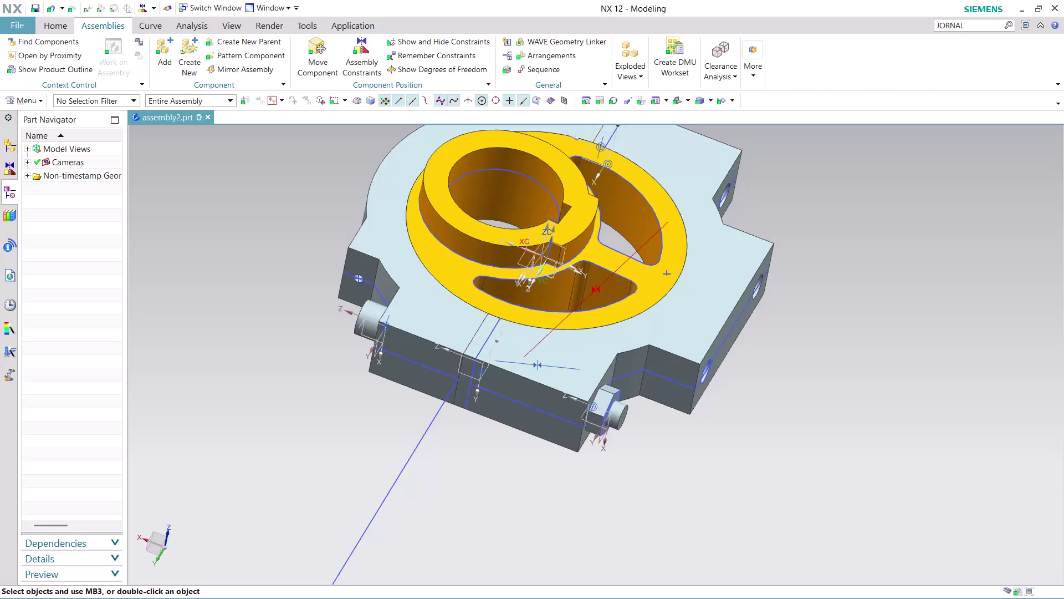
Undo to bring back the hex nut, then begin adding a new component to the assembly.
key(ctrl+z)
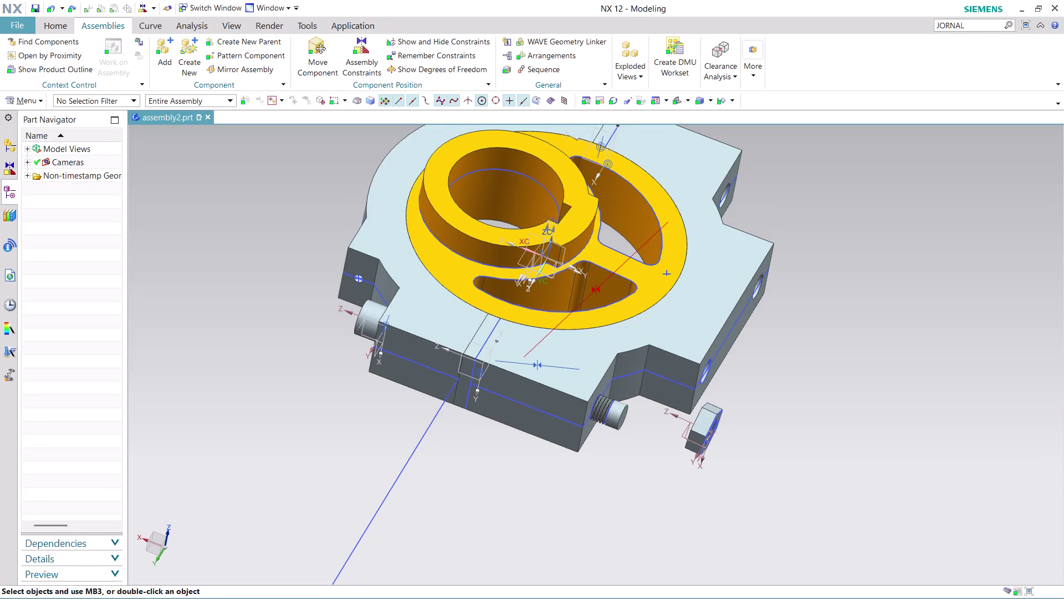
click(171, 56)
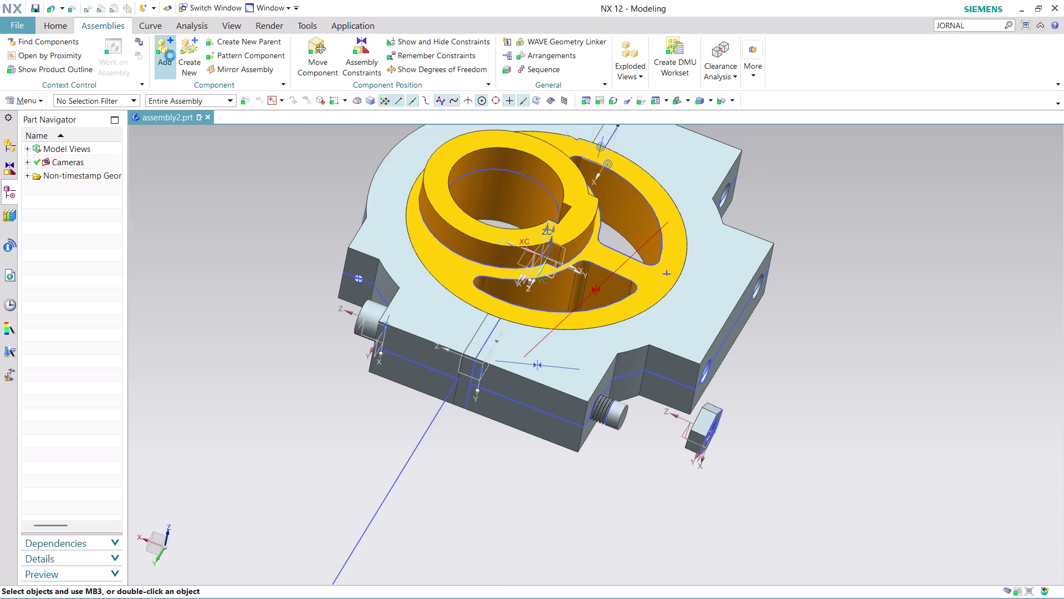
click(291, 82)
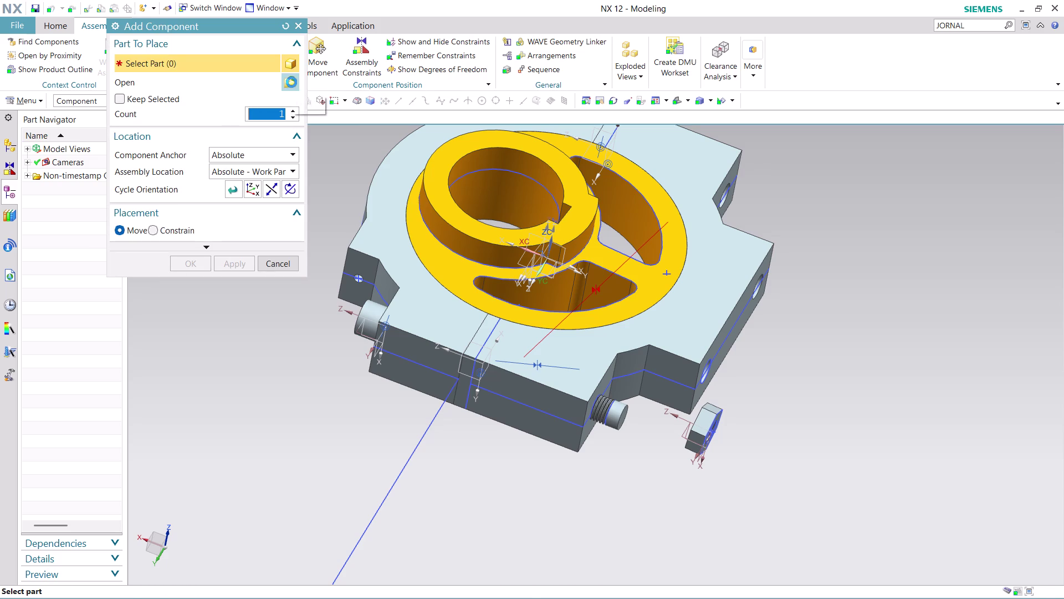
Load the nut part file with its location set to Absolute - Displayed Part.
scroll(down, 3)
scroll(down, 3)
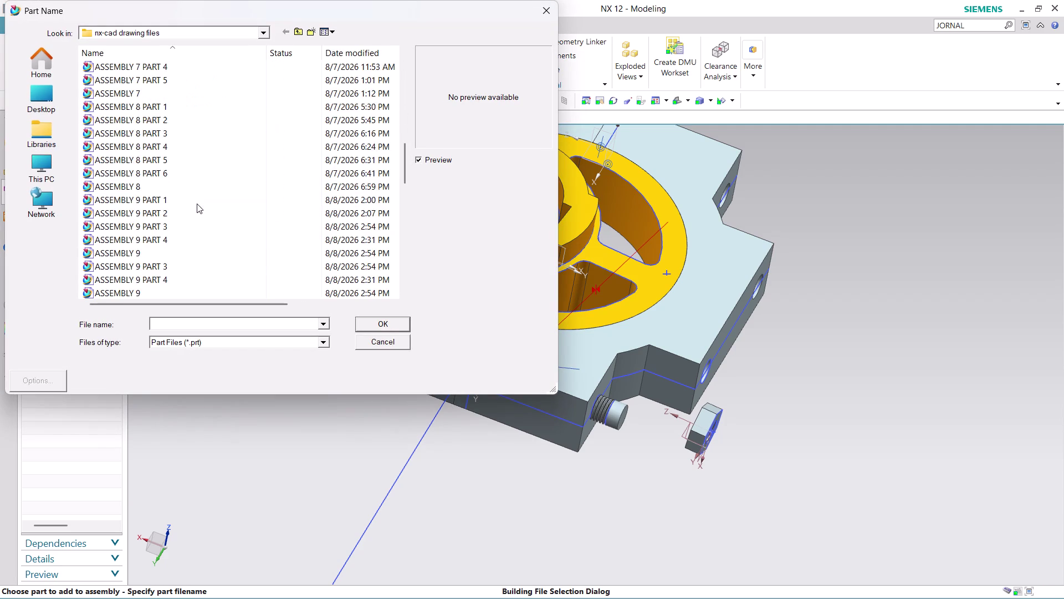
scroll(down, 3)
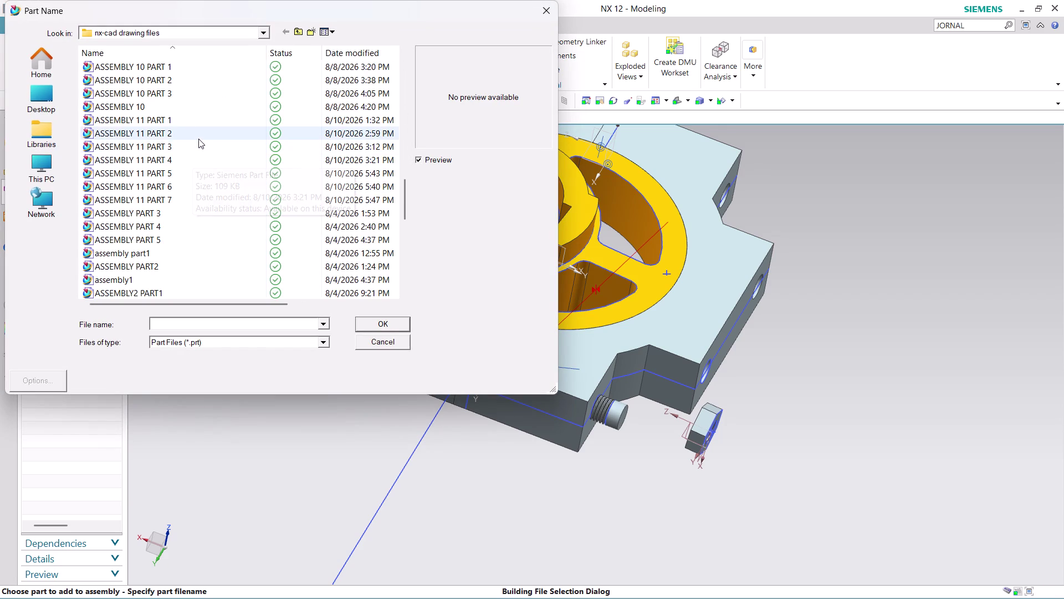
click(198, 147)
click(383, 327)
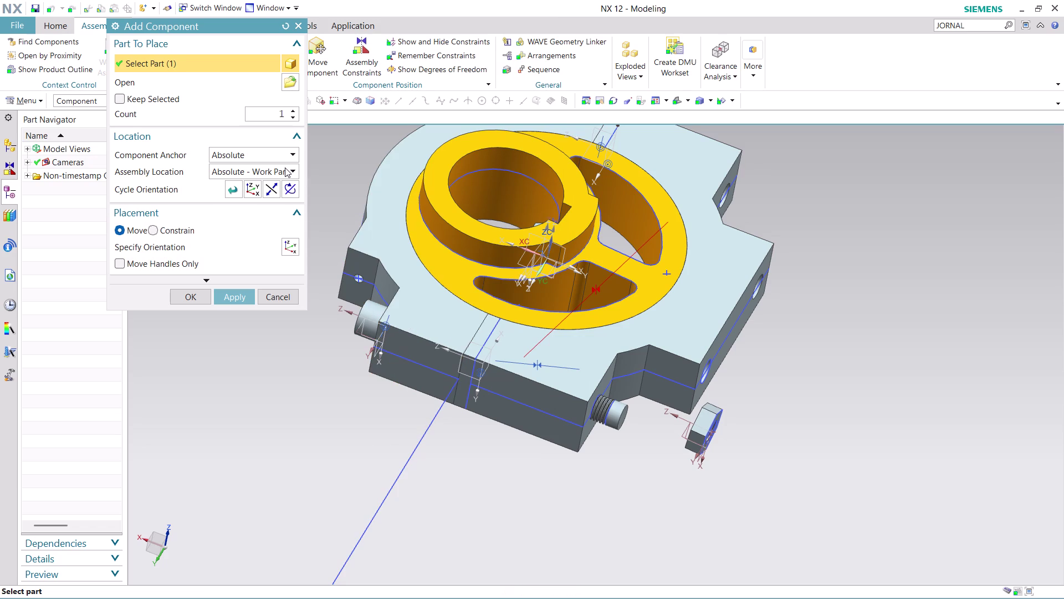
click(284, 168)
click(276, 209)
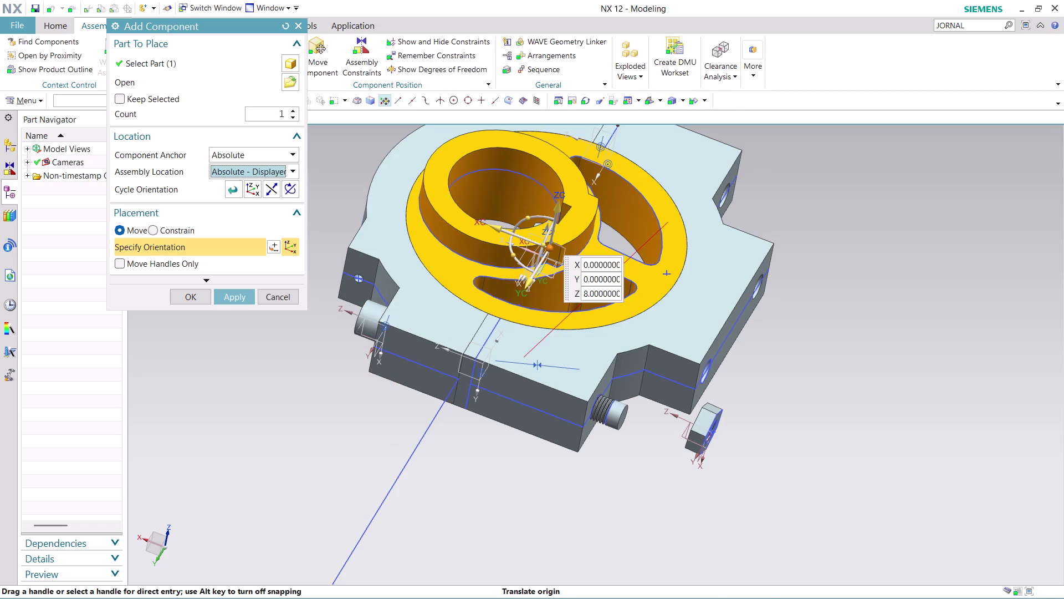
Drag the new nut up to Z 63, rotate it 35 degrees, and move it toward the front stud.
drag(556, 213, 589, 148)
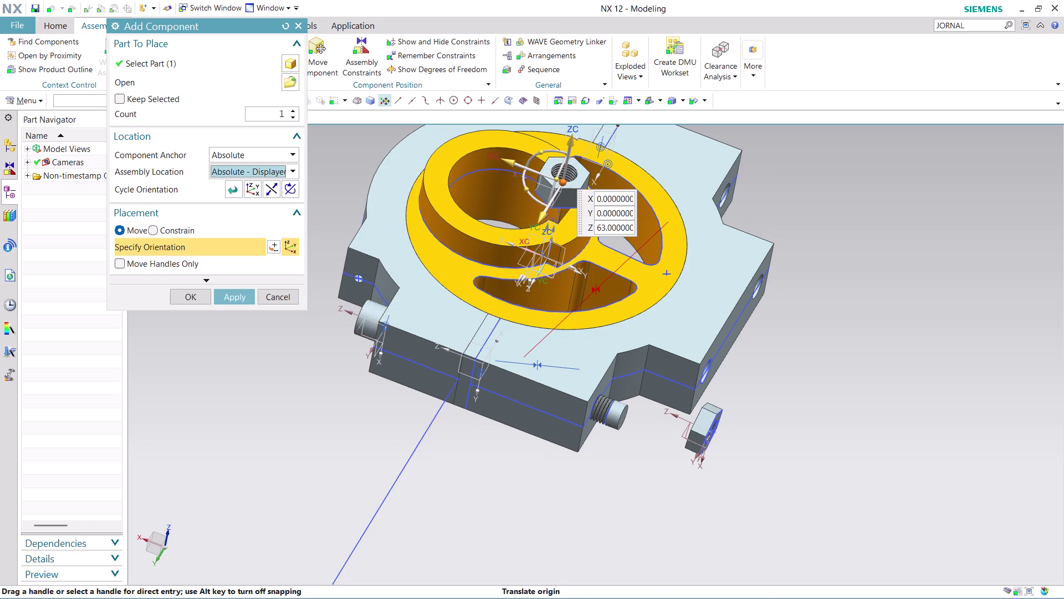
drag(502, 160, 766, 388)
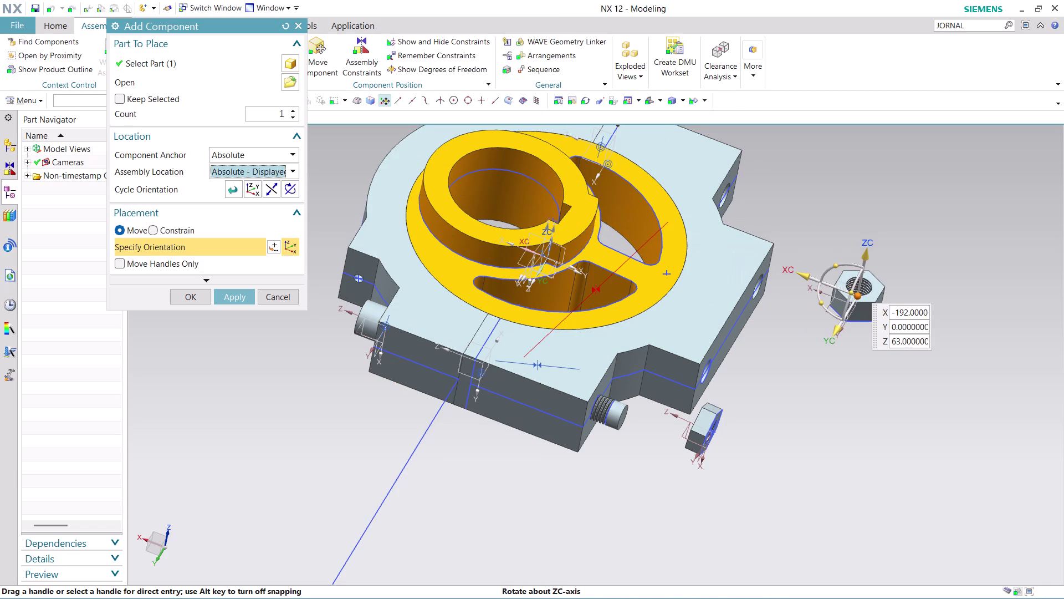
drag(833, 264, 792, 279)
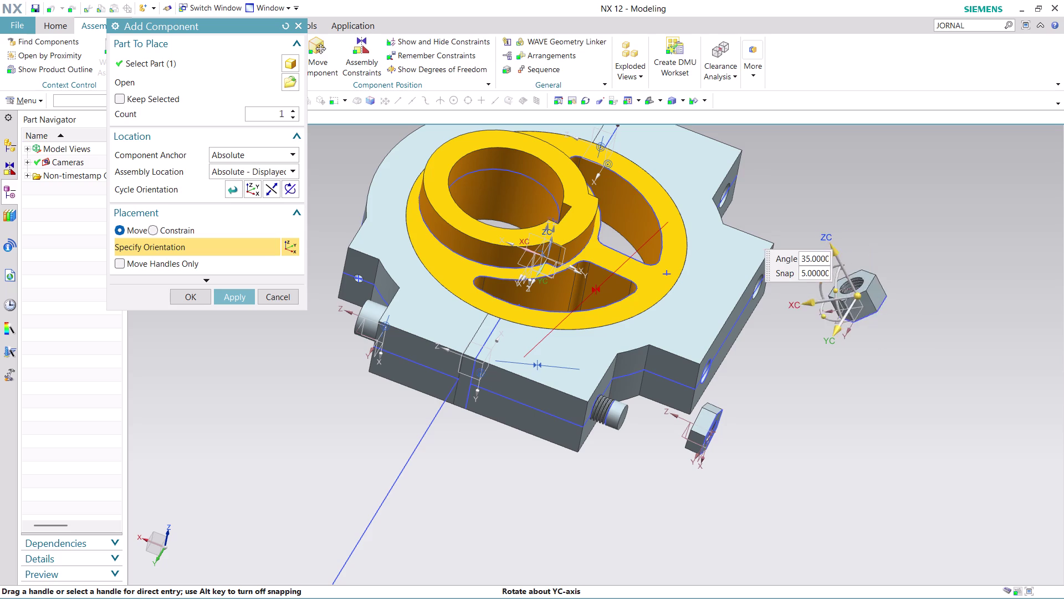
drag(793, 279, 773, 354)
drag(832, 330, 782, 387)
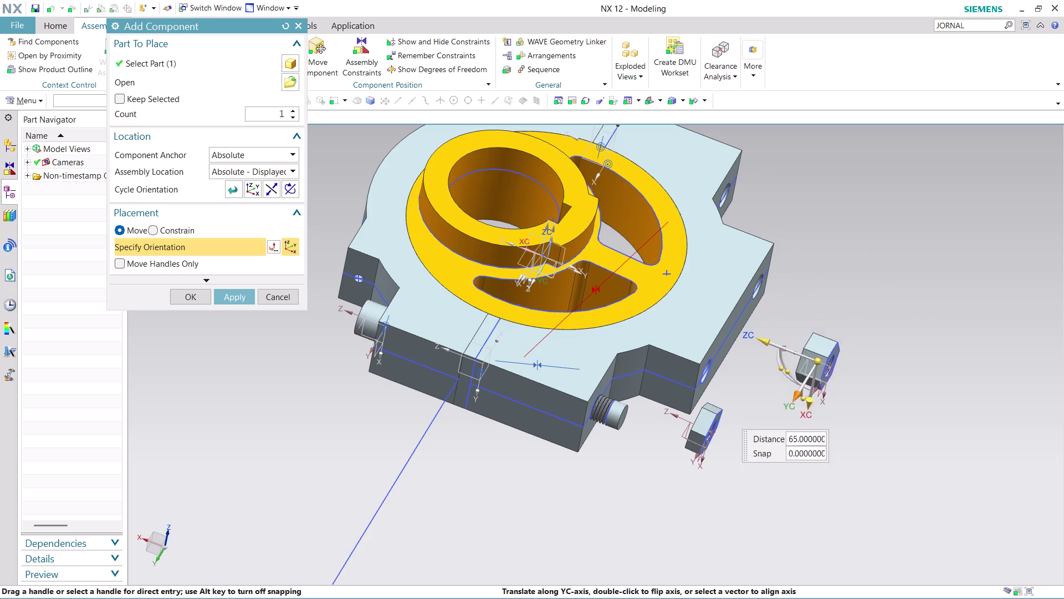
drag(782, 387, 716, 500)
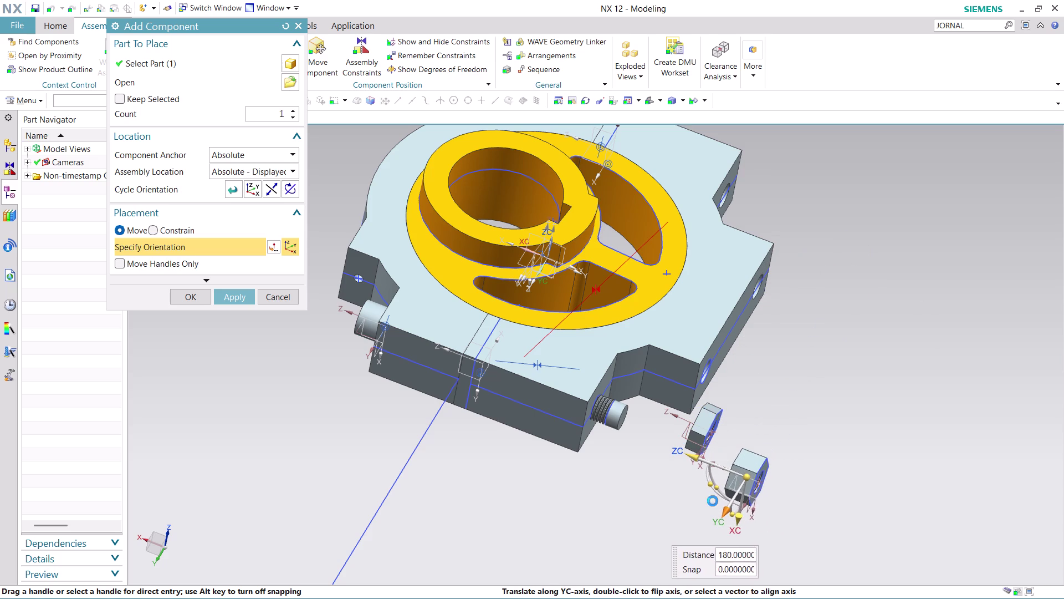
drag(716, 500, 715, 500)
drag(690, 454, 591, 403)
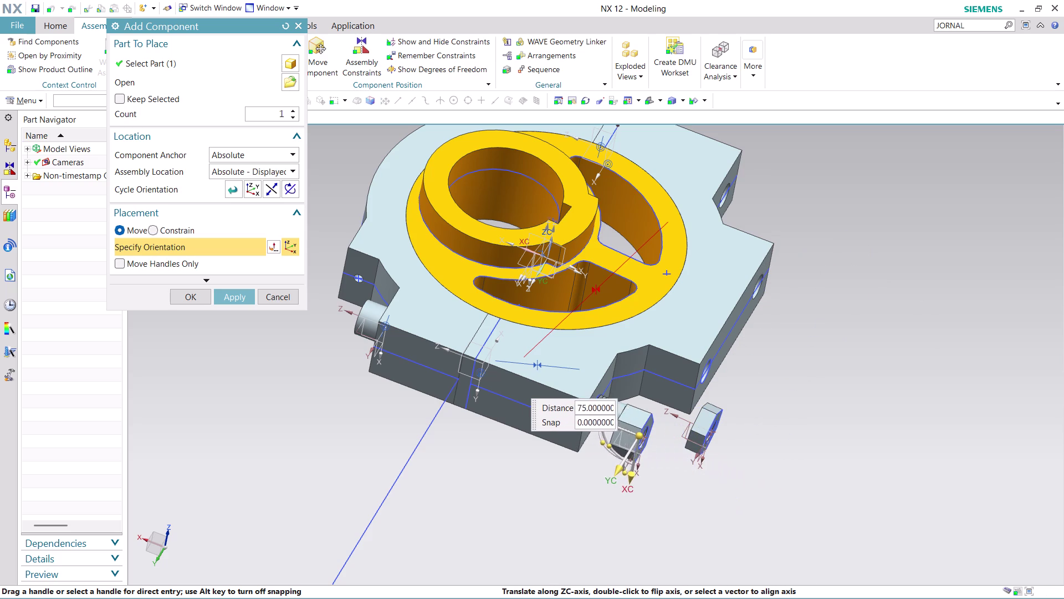
drag(591, 403, 548, 403)
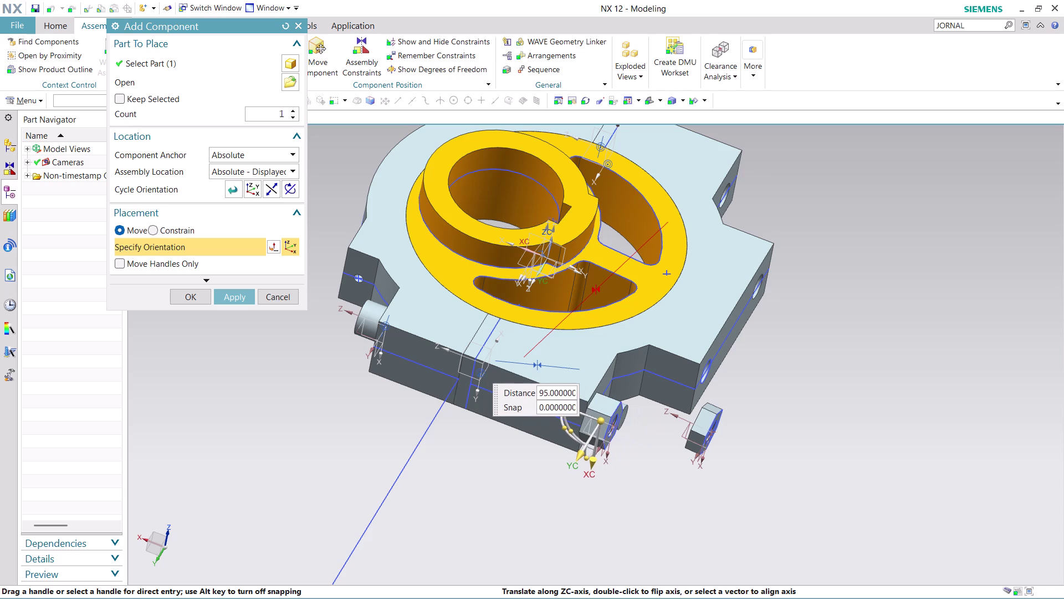
drag(547, 403, 571, 428)
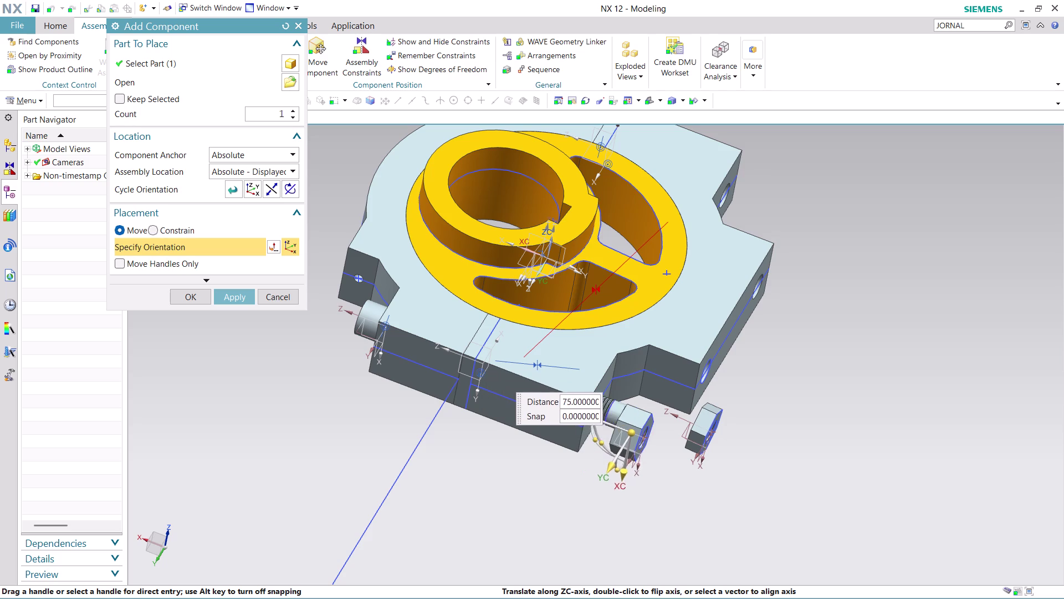
drag(571, 428, 579, 438)
Fine-tune the nut's position at the stud's height and accept its placement.
middle_drag(756, 502, 784, 492)
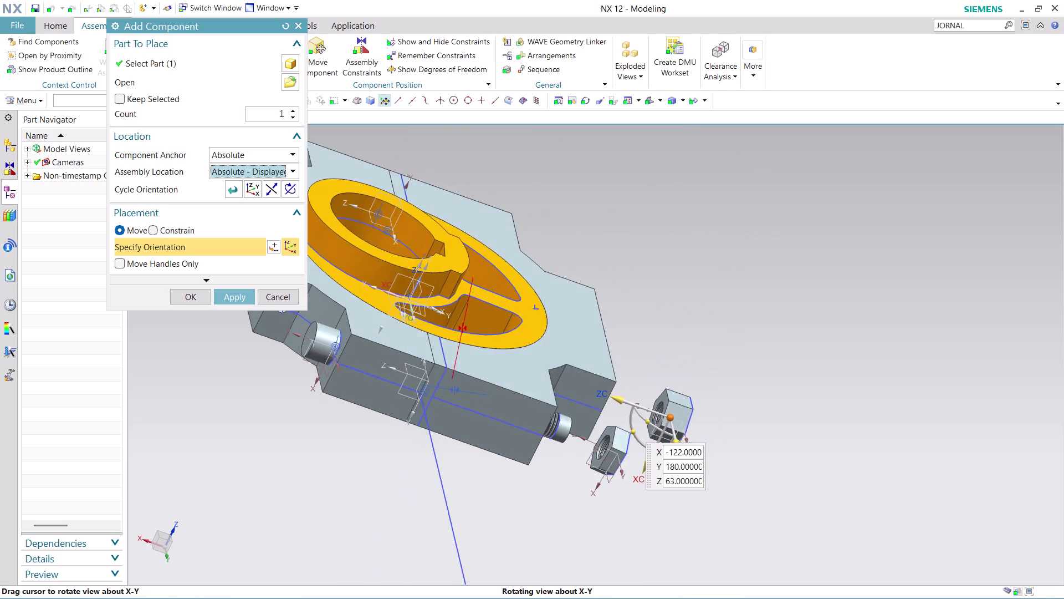
middle_drag(784, 491, 778, 503)
scroll(up, 3)
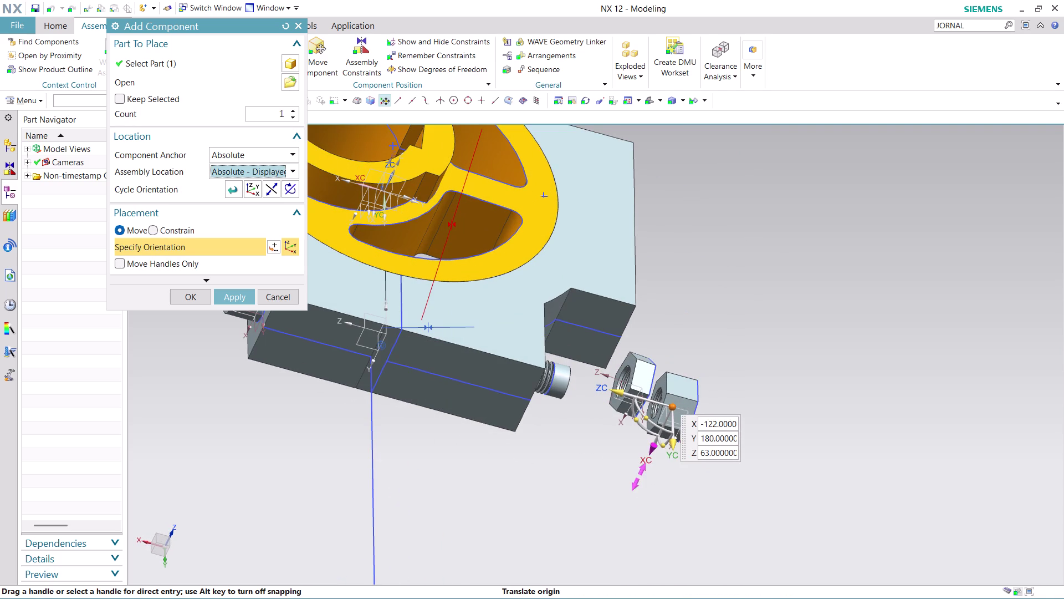
drag(647, 452, 635, 496)
drag(655, 489, 640, 427)
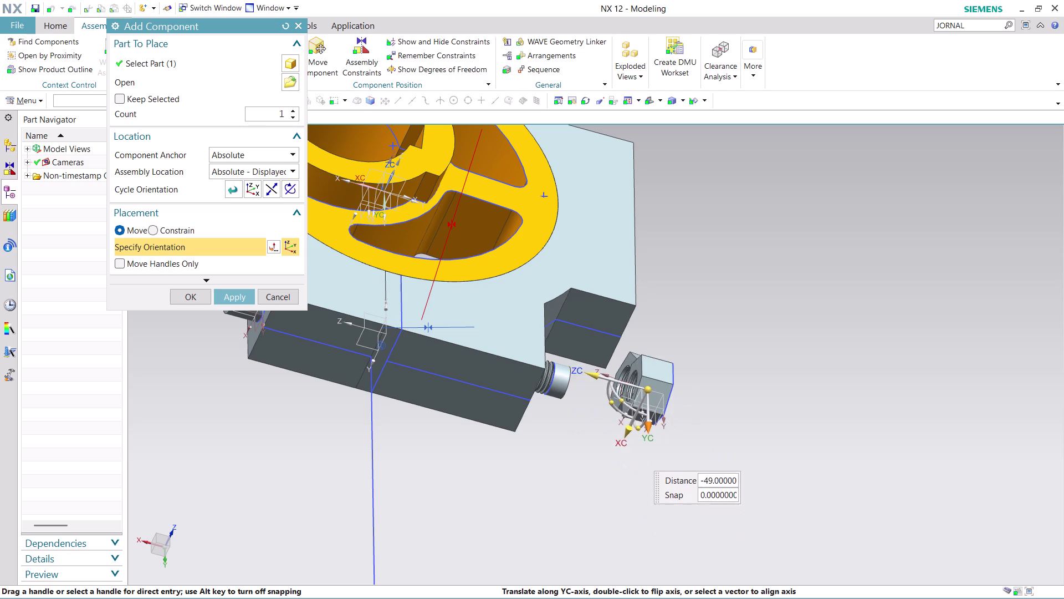
drag(640, 426, 634, 408)
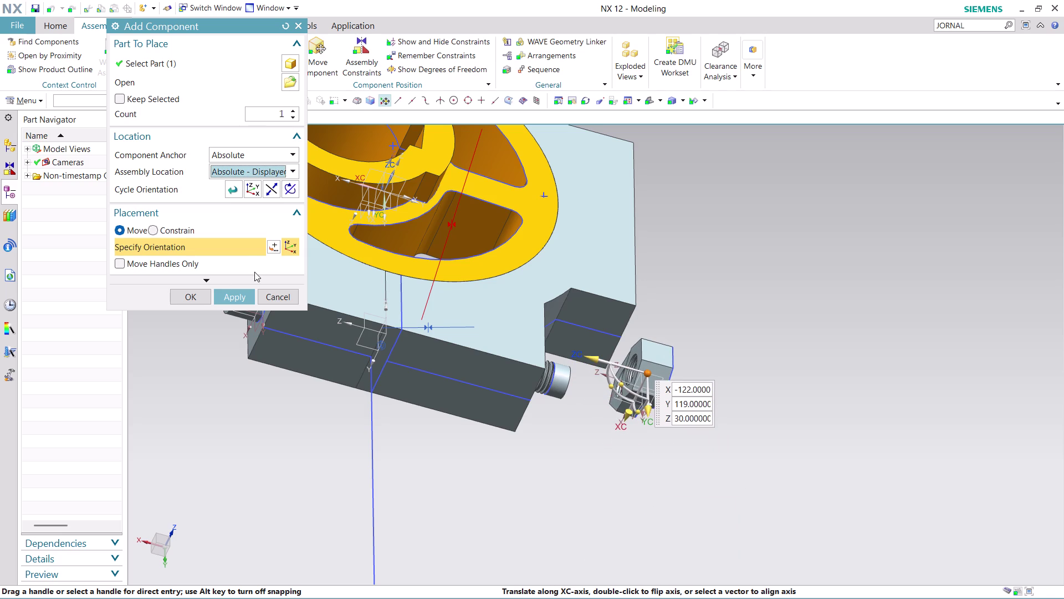
click(178, 296)
scroll(up, 3)
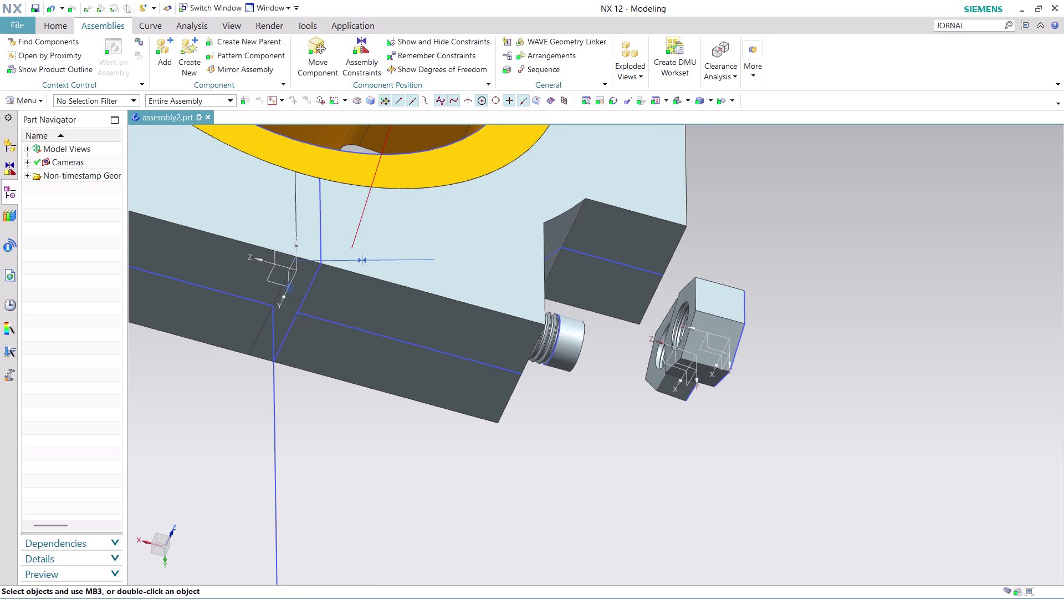
middle_drag(582, 401, 566, 385)
scroll(up, 3)
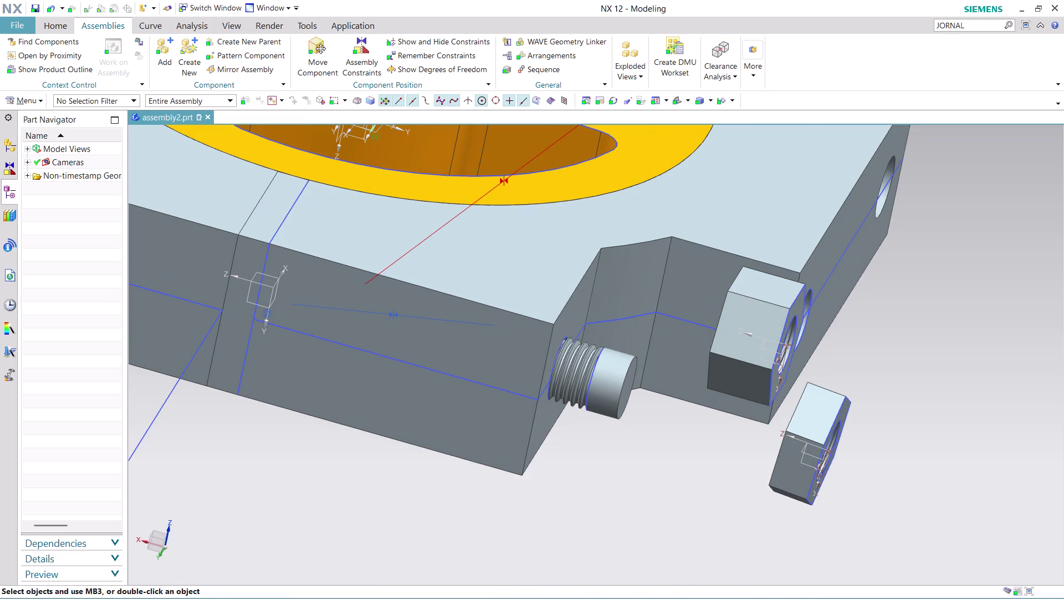
scroll(up, 3)
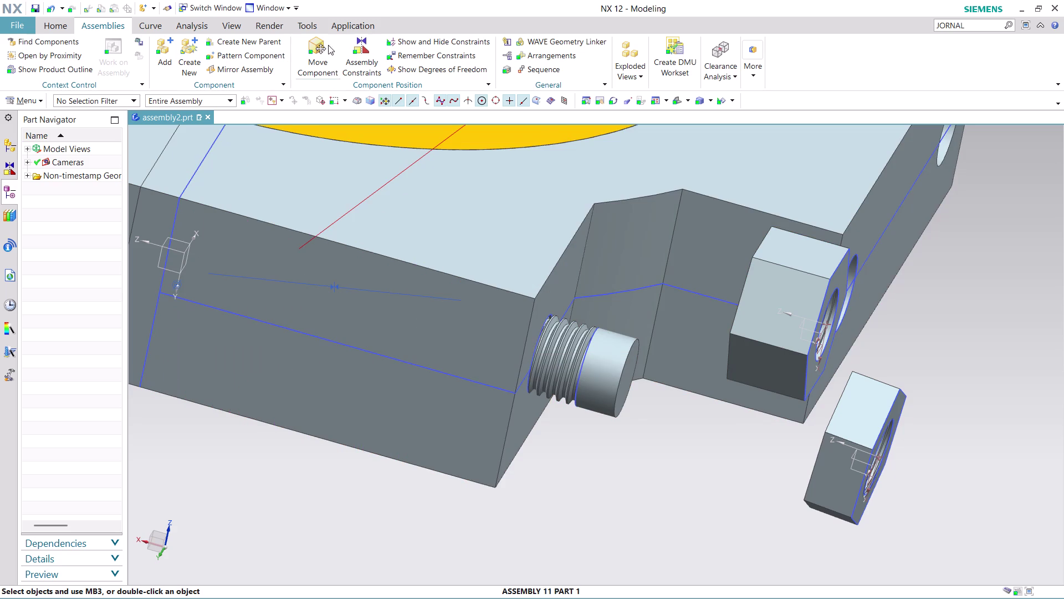
click(358, 58)
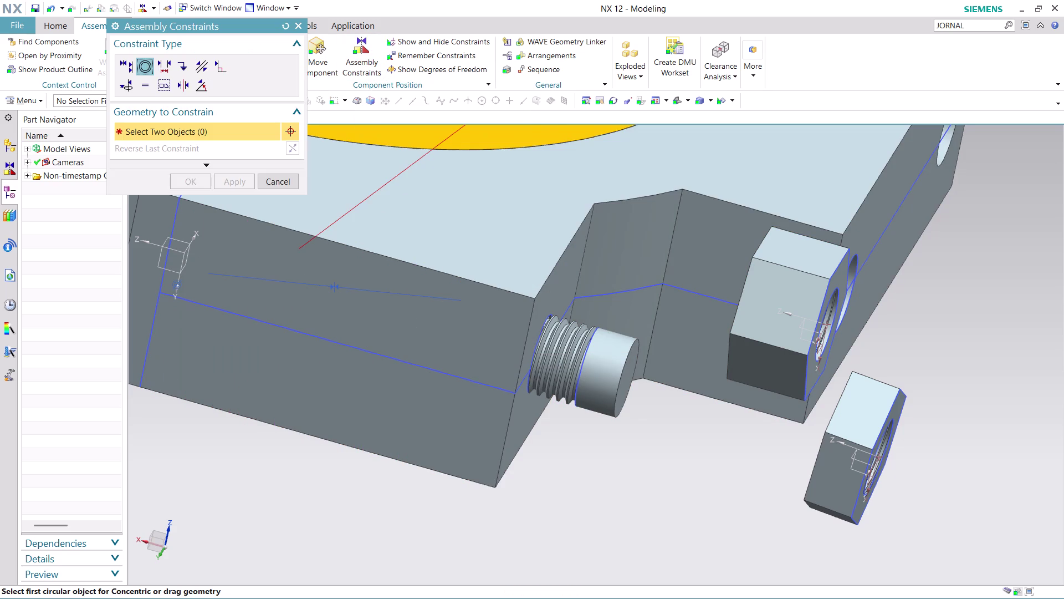
Pick the stud's circular edge and the nut's hole edge for a concentric fit, then cancel.
click(543, 338)
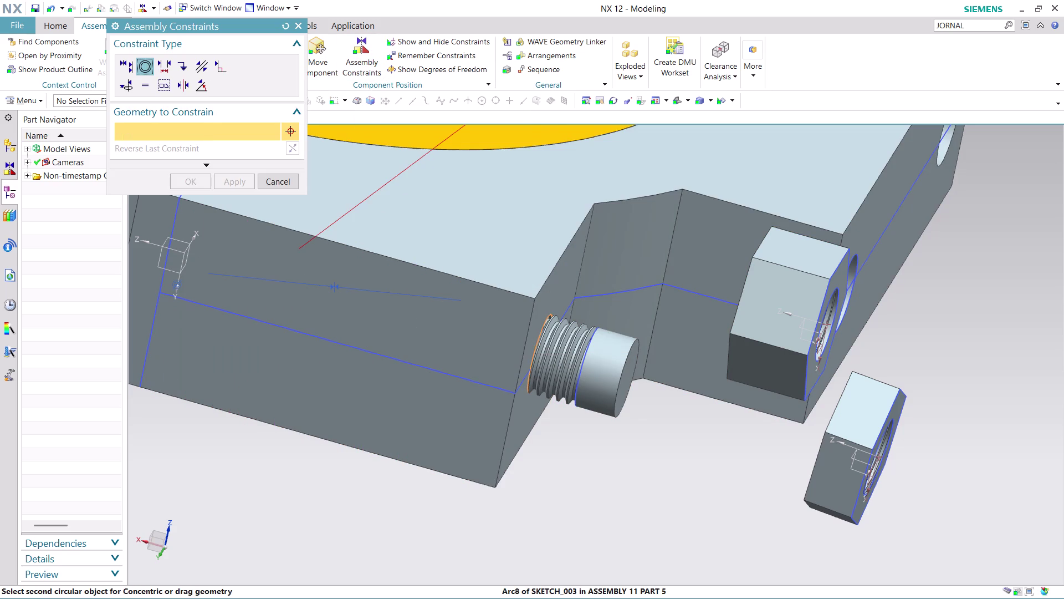
middle_drag(680, 412, 702, 422)
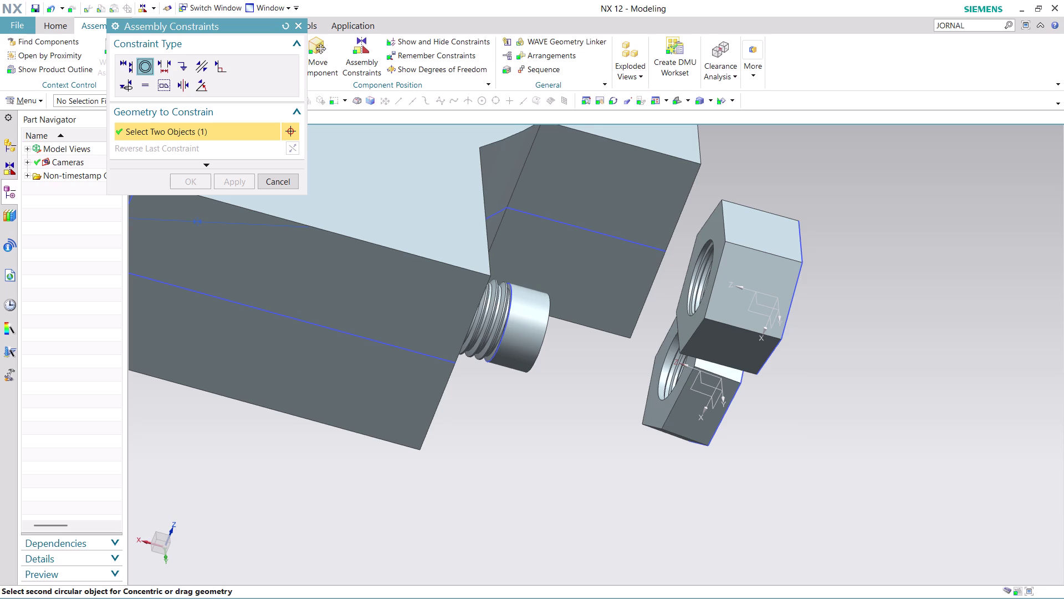
click(708, 241)
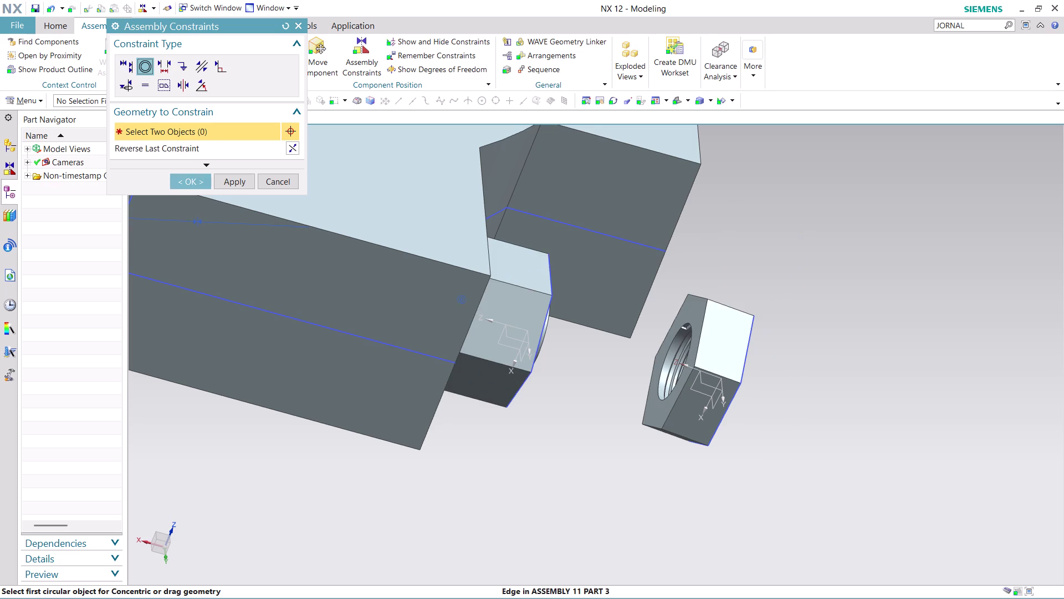
middle_drag(630, 379, 603, 360)
scroll(up, 3)
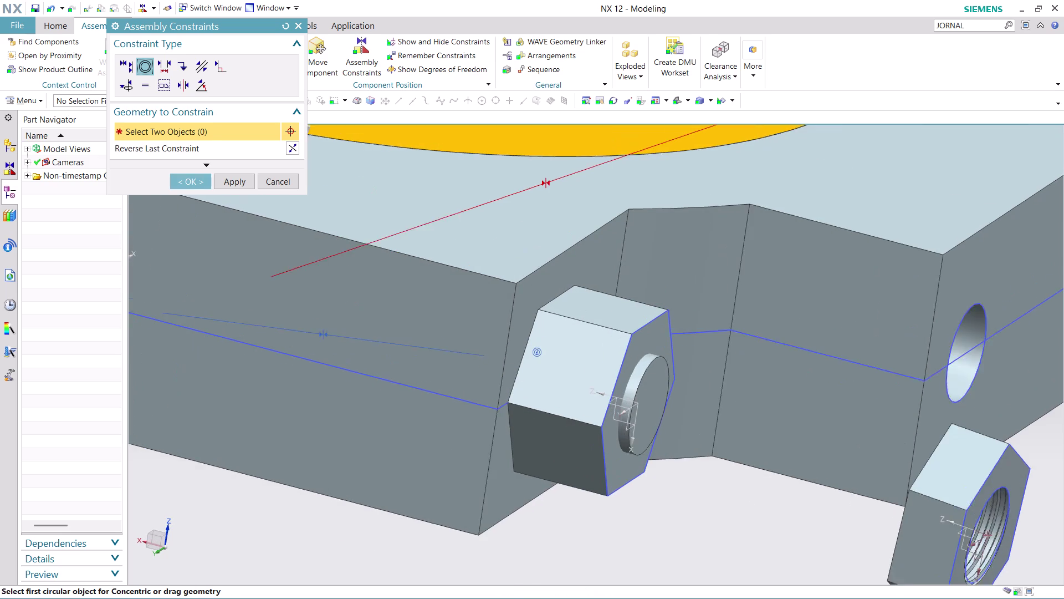
scroll(up, 3)
scroll(down, 3)
middle_drag(635, 466, 644, 468)
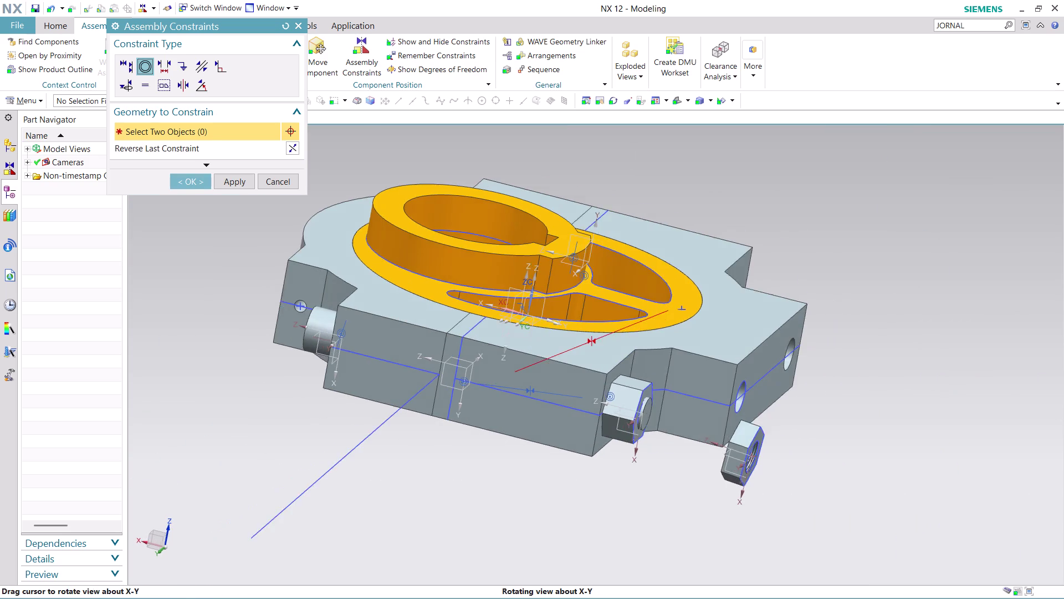
middle_drag(643, 468, 660, 476)
scroll(up, 3)
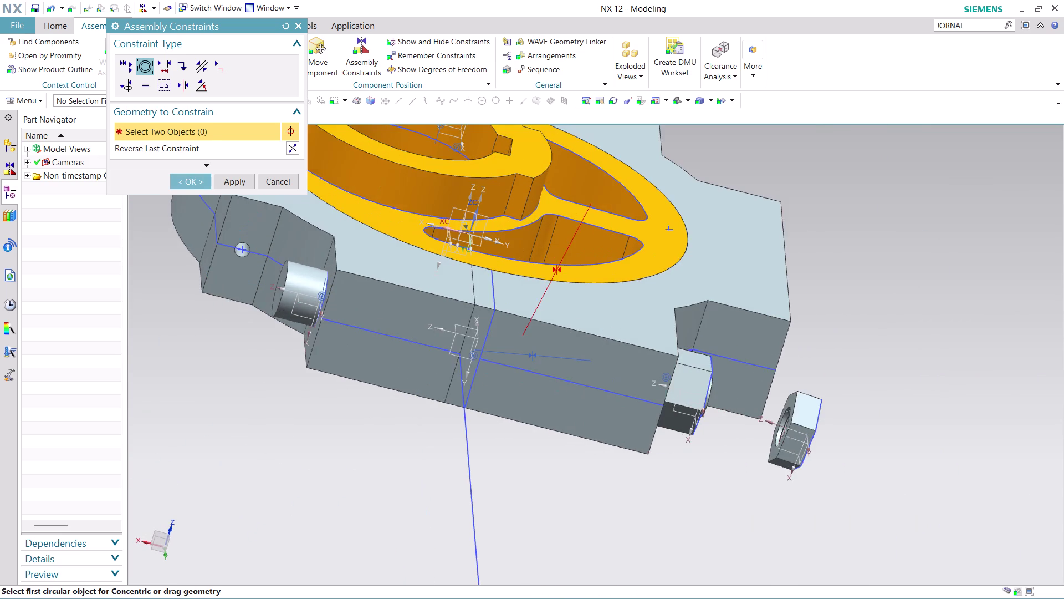
scroll(up, 3)
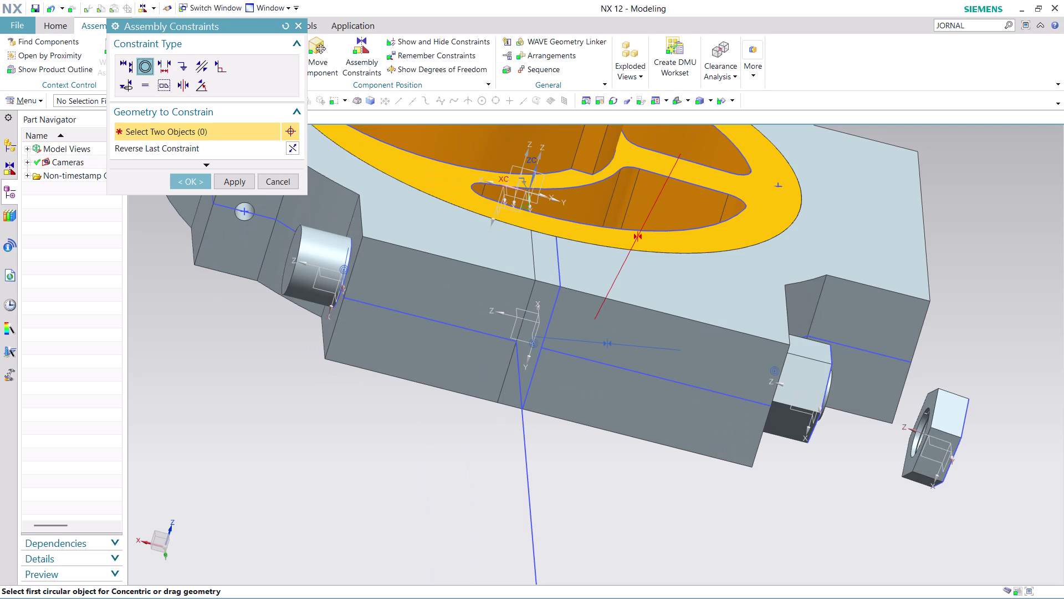
click(188, 182)
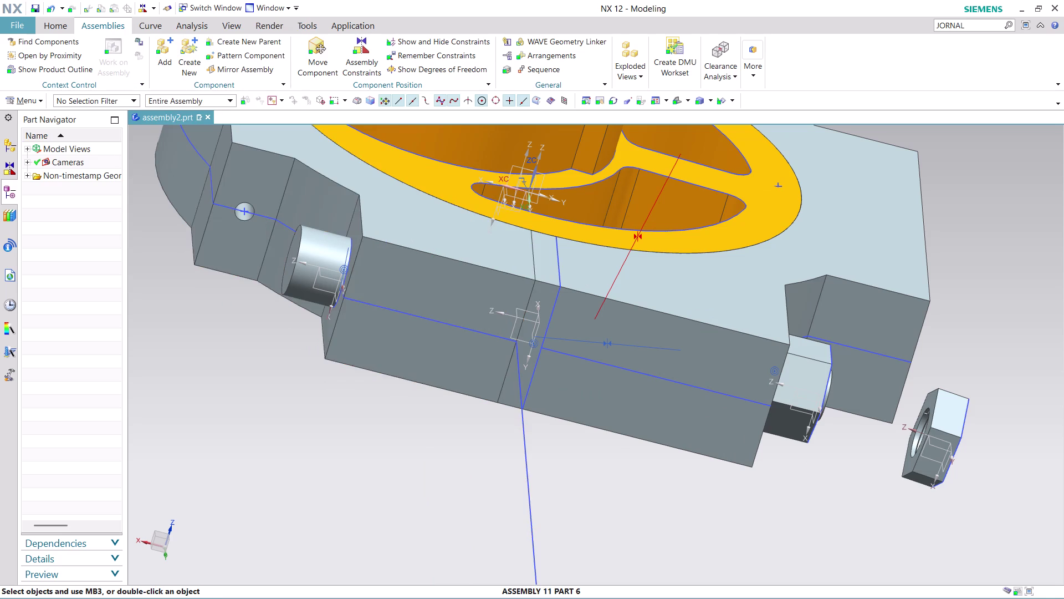
scroll(down, 3)
scroll(up, 3)
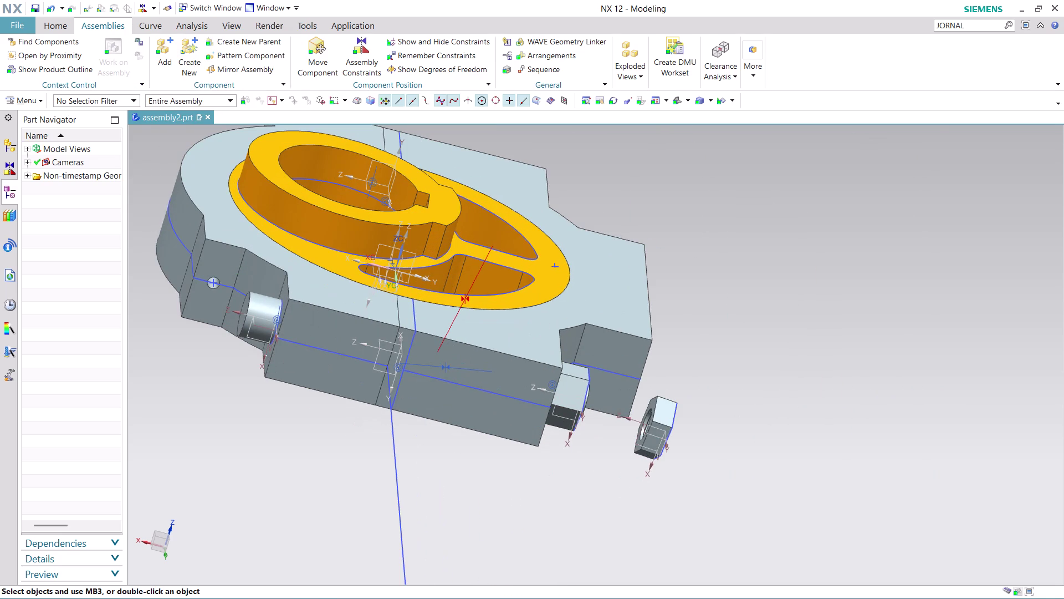
scroll(up, 3)
middle_drag(275, 408, 293, 420)
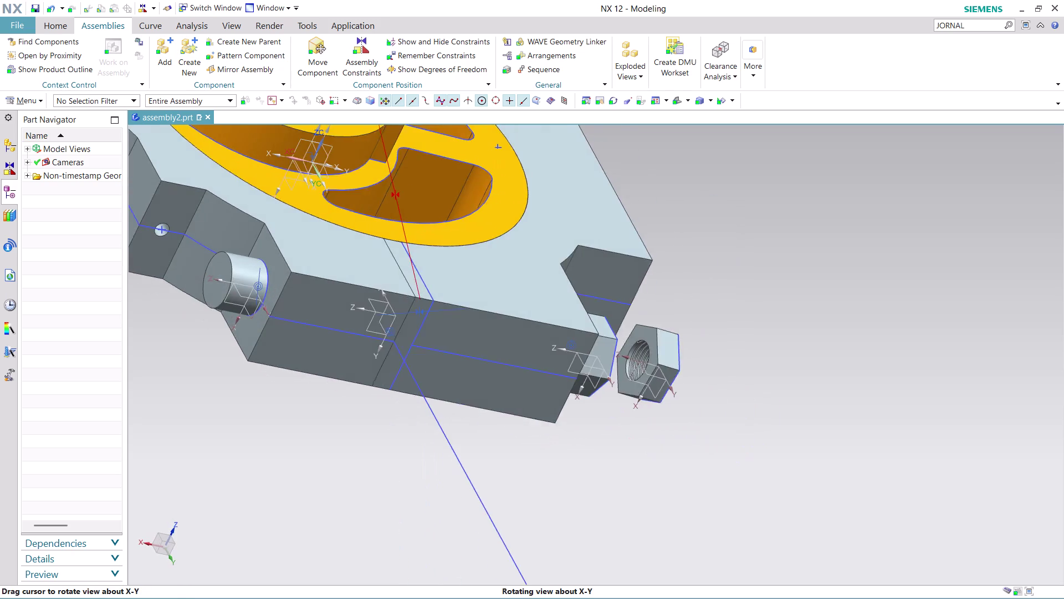
middle_drag(293, 419, 257, 415)
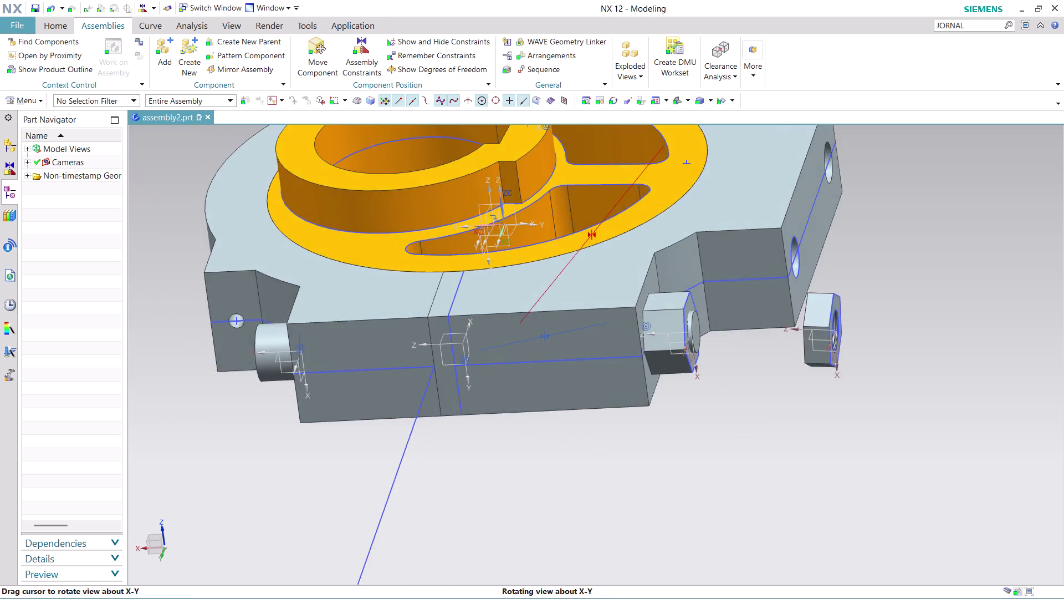
middle_drag(257, 415, 258, 427)
middle_click(258, 427)
scroll(up, 3)
scroll(down, 3)
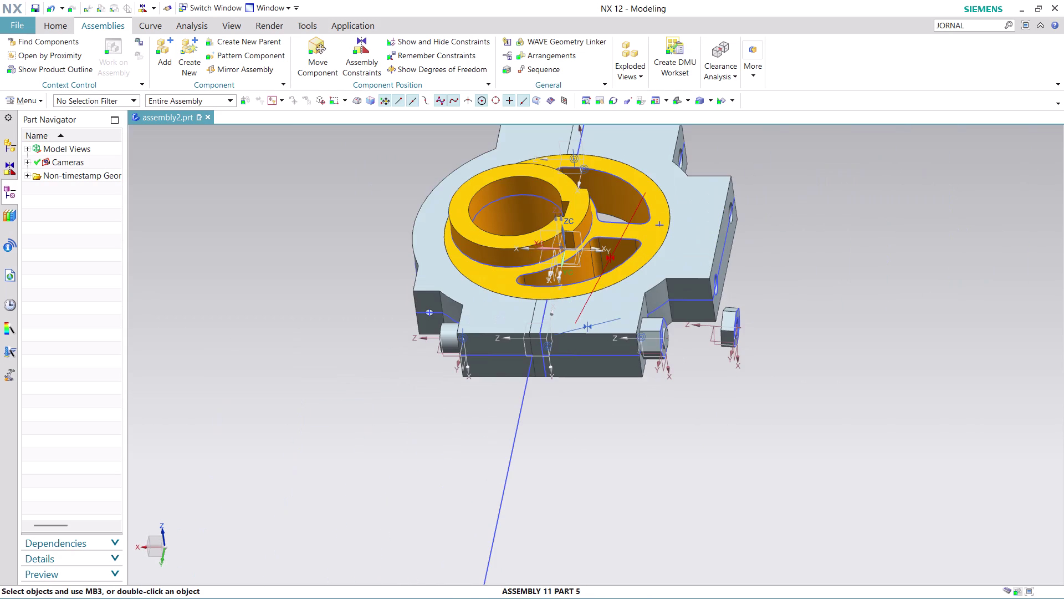
scroll(up, 3)
scroll(down, 3)
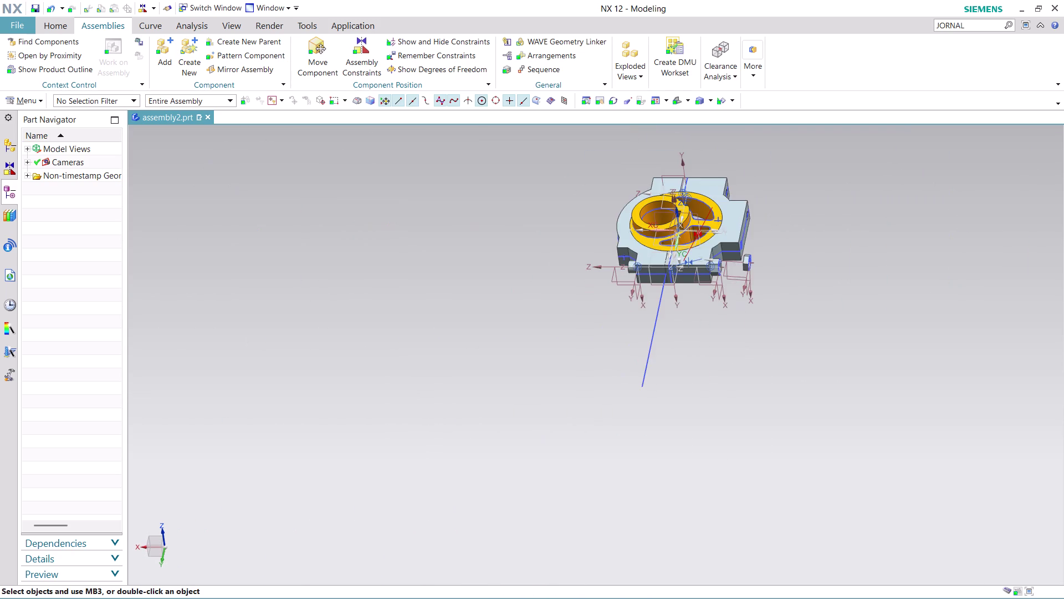
scroll(up, 3)
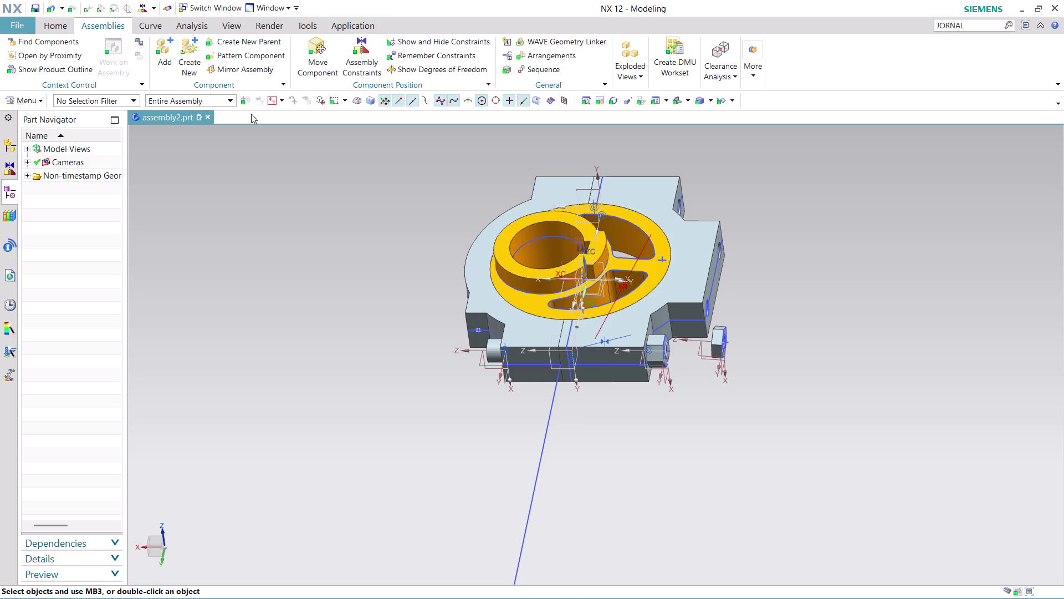
click(21, 25)
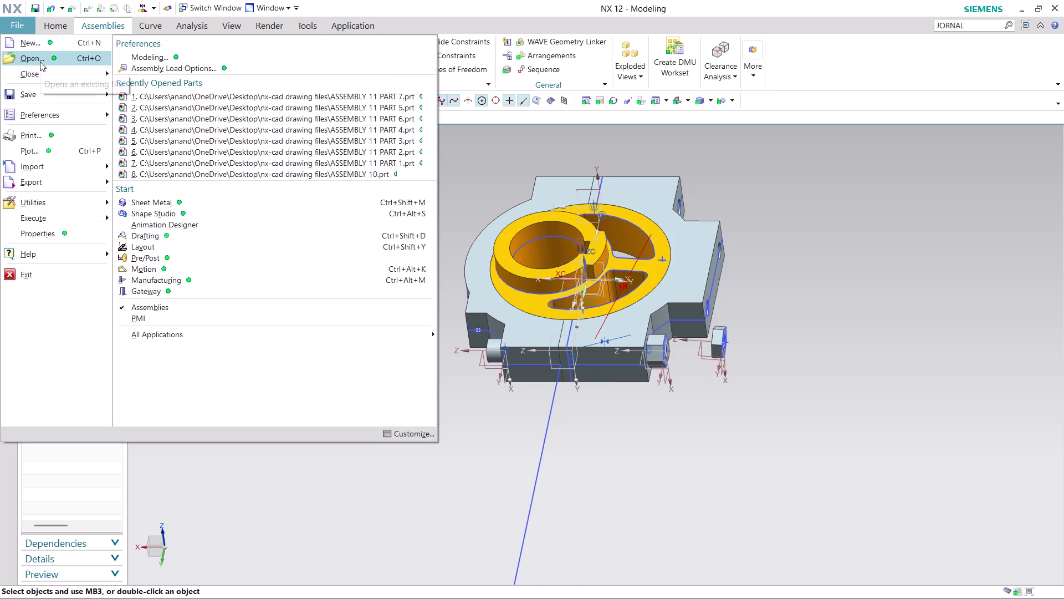
Create a blank part from the Model template, then open the ASSEMBLY 11 PART 2 file.
click(74, 44)
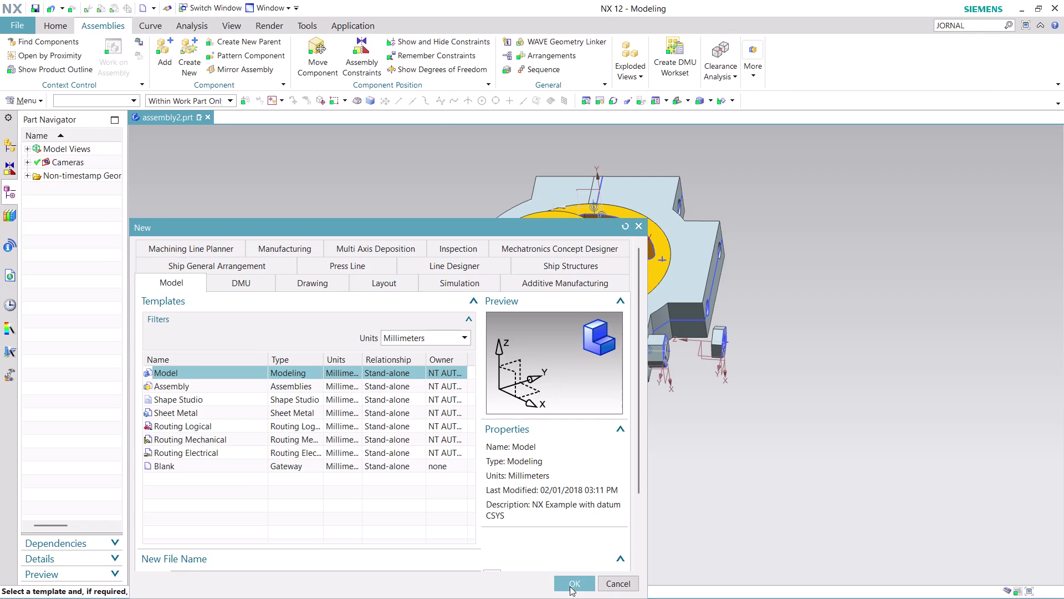
click(578, 582)
click(4, 22)
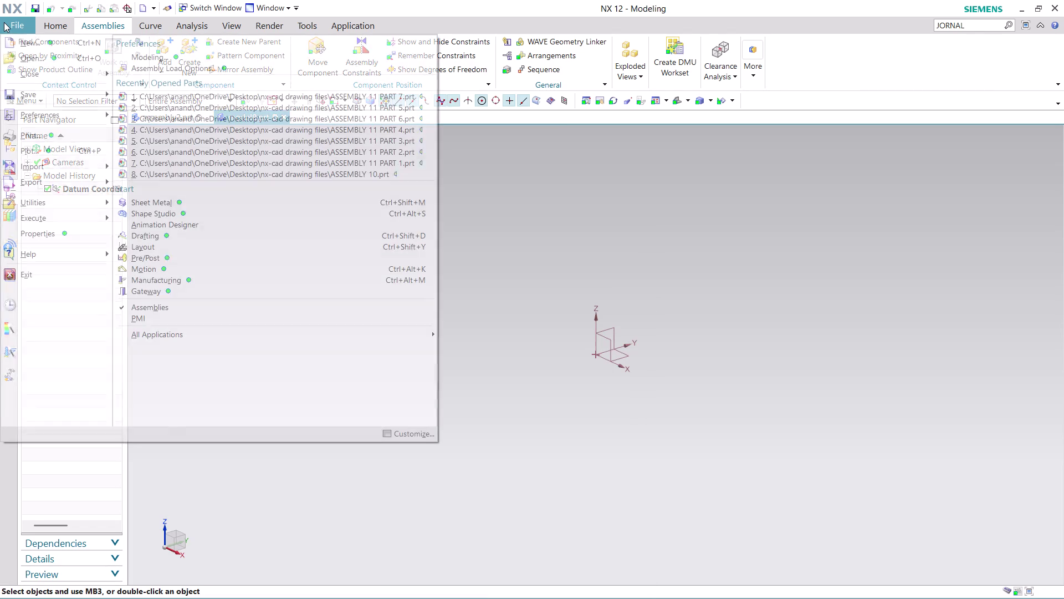
click(66, 53)
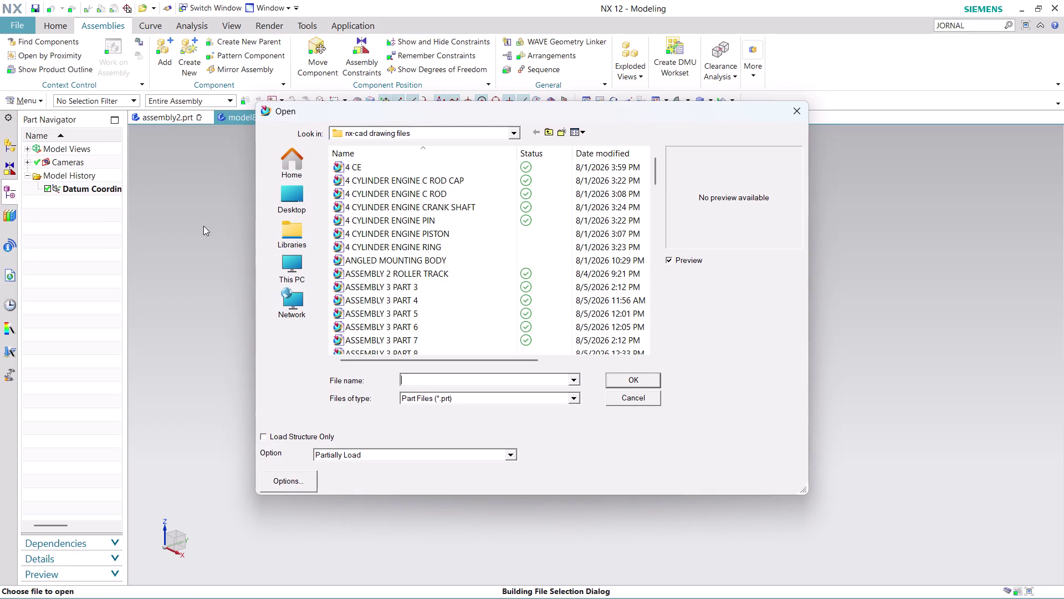
scroll(down, 3)
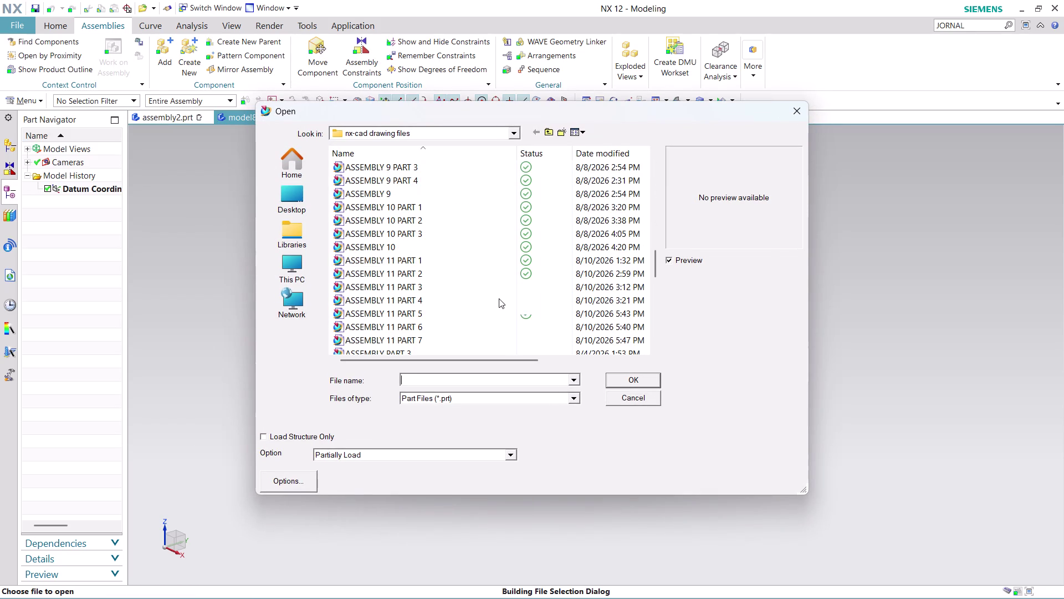
click(418, 275)
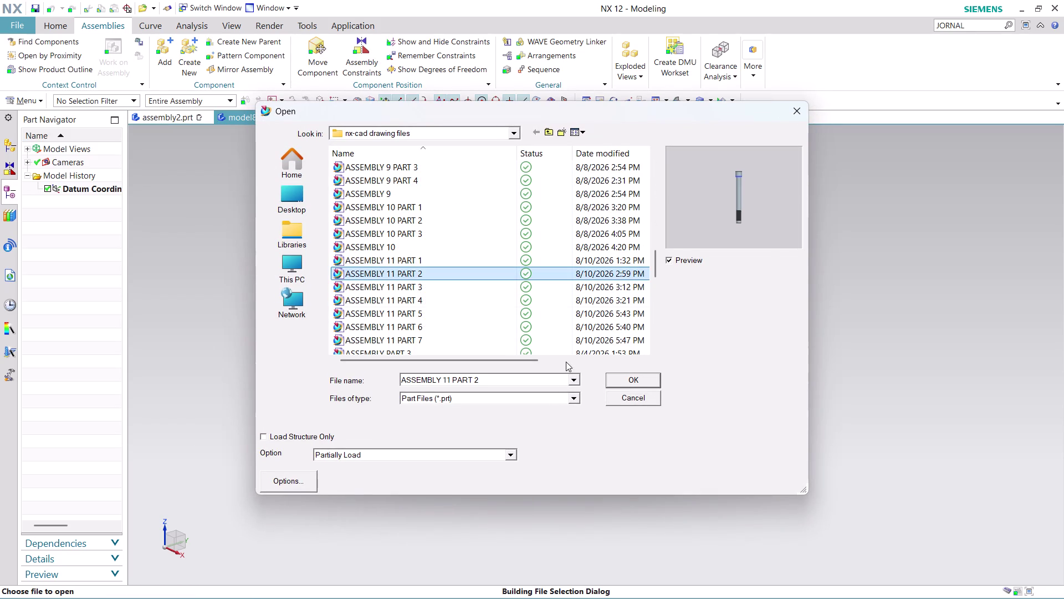
click(626, 380)
click(545, 347)
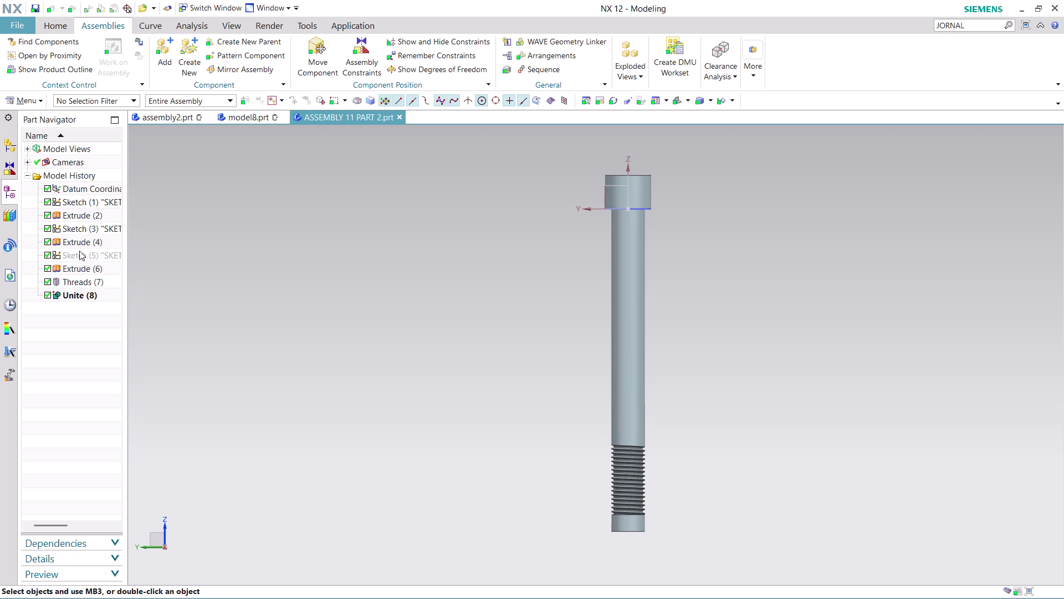
Select Extrude (4) in the Part Navigator and choose Edit Parameters.
click(78, 257)
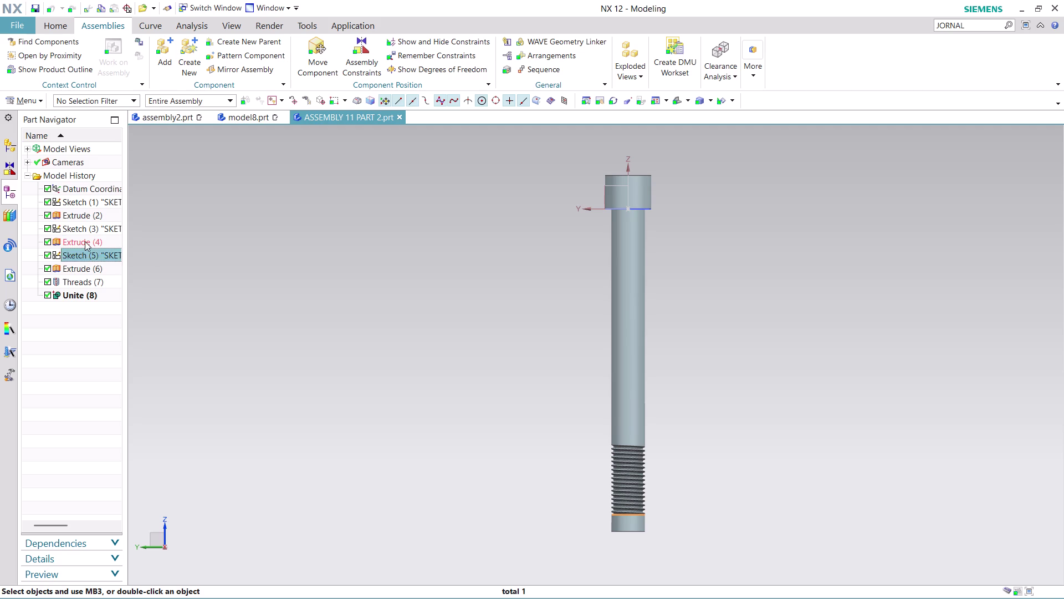
click(84, 242)
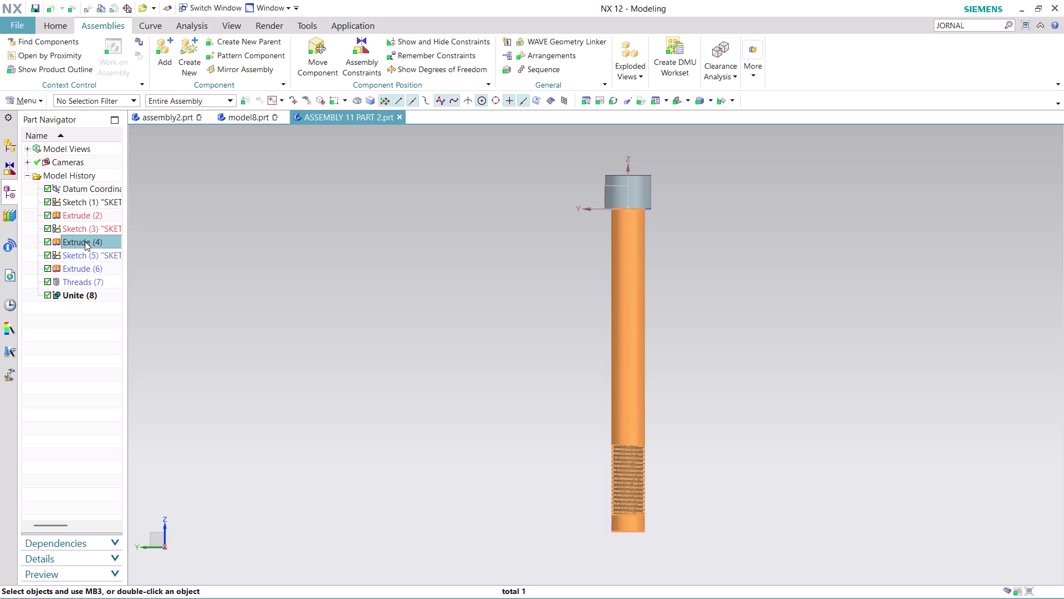
click(236, 235)
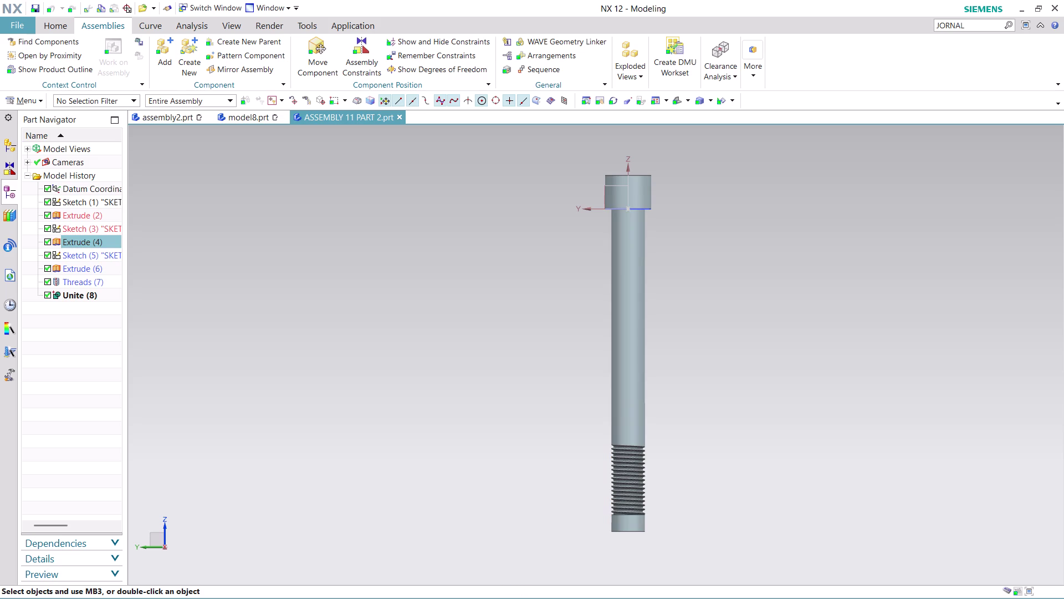
click(91, 214)
click(88, 229)
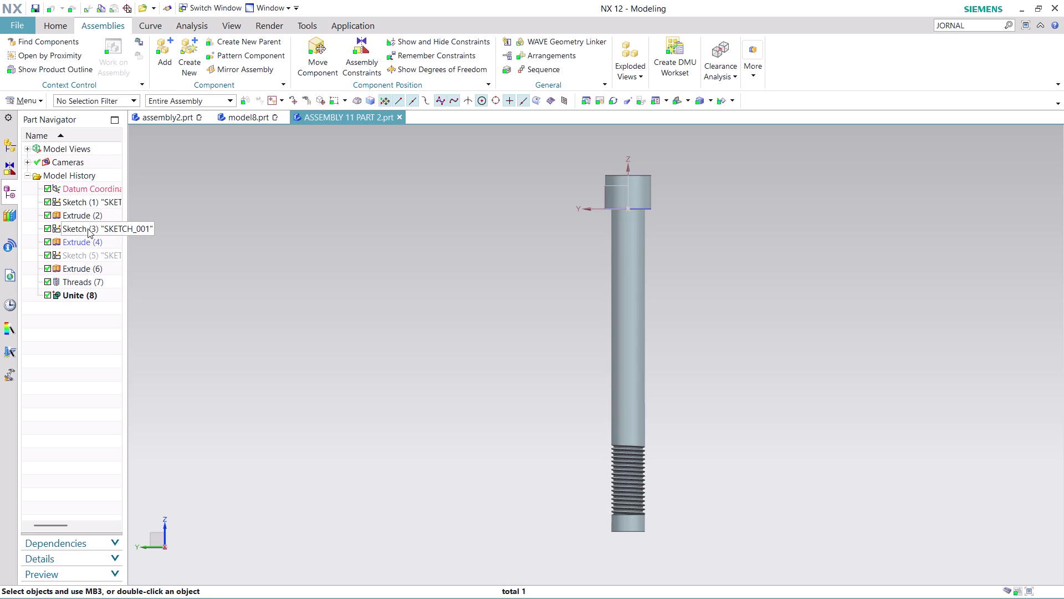
click(88, 240)
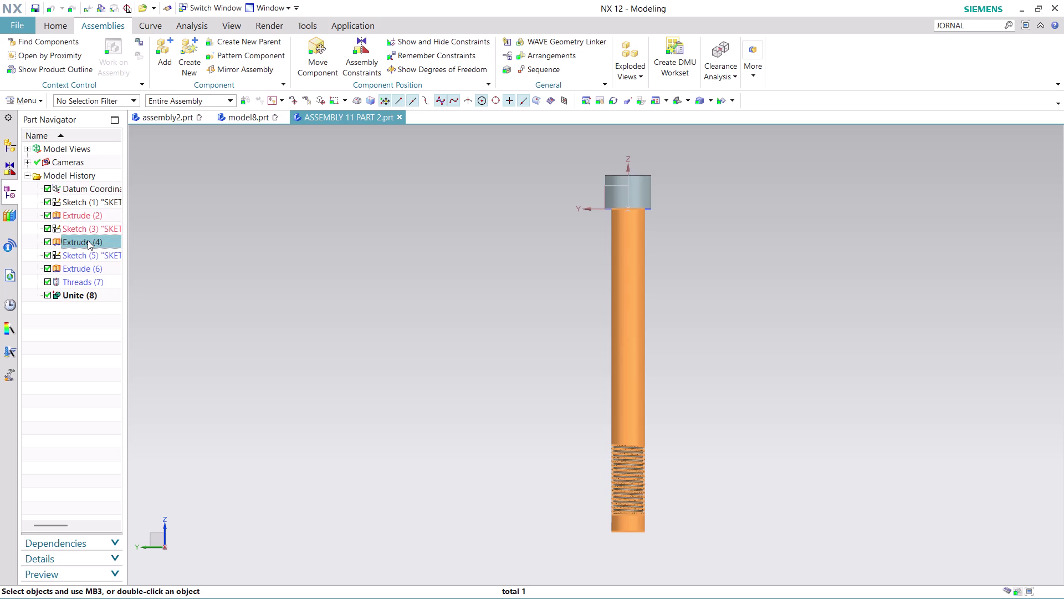
right_click(88, 240)
click(160, 293)
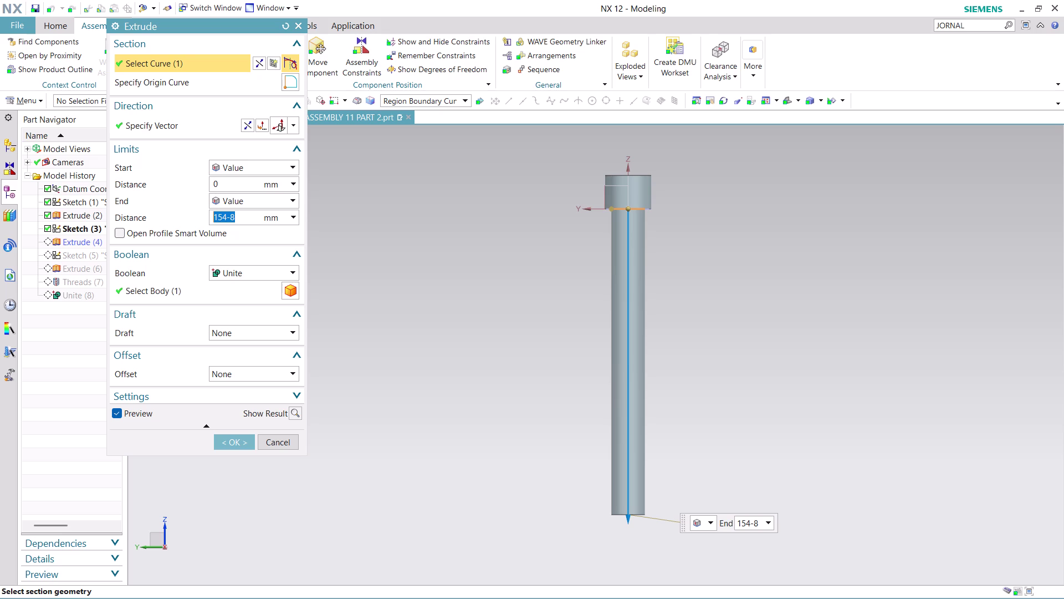
Change the Extrude End Distance from 154-8 to 174-8 and apply it.
click(250, 215)
key(Left)
key(Left)
key(Left)
key(BackSpace)
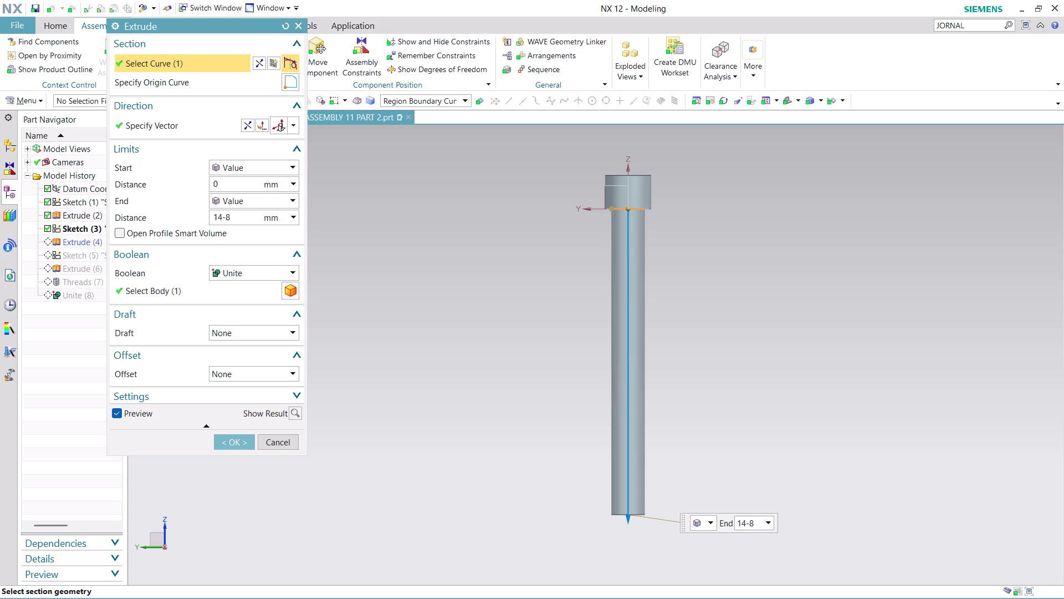
key(7)
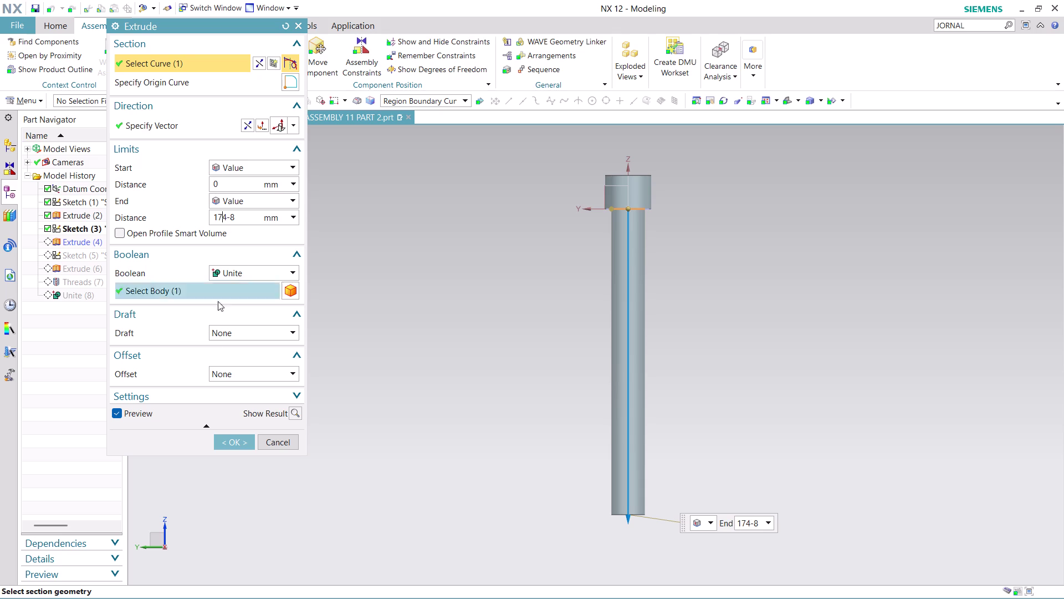
click(228, 438)
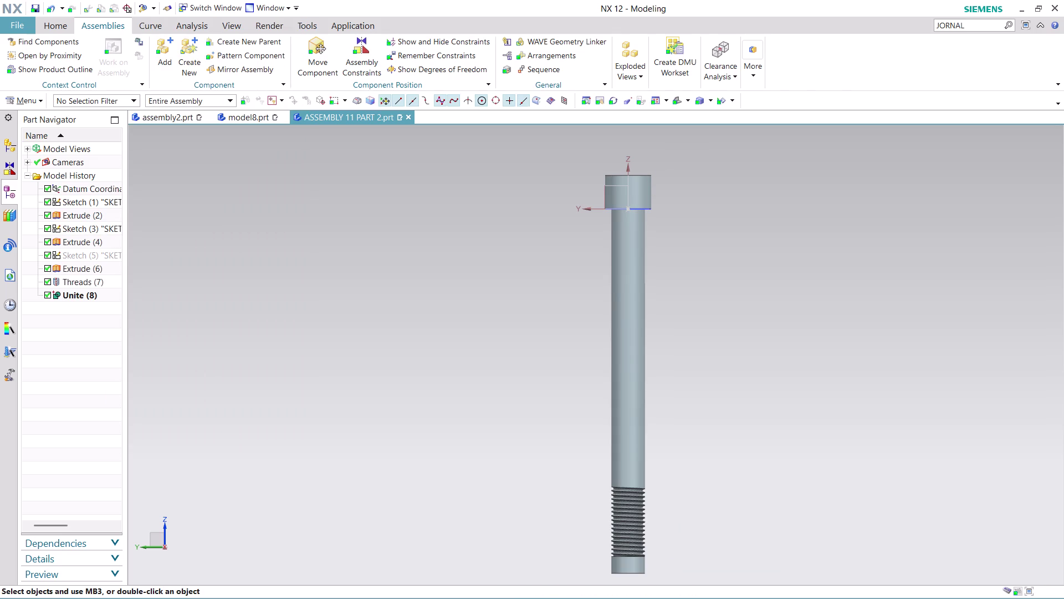
Switch back to the fixture assembly.
scroll(down, 3)
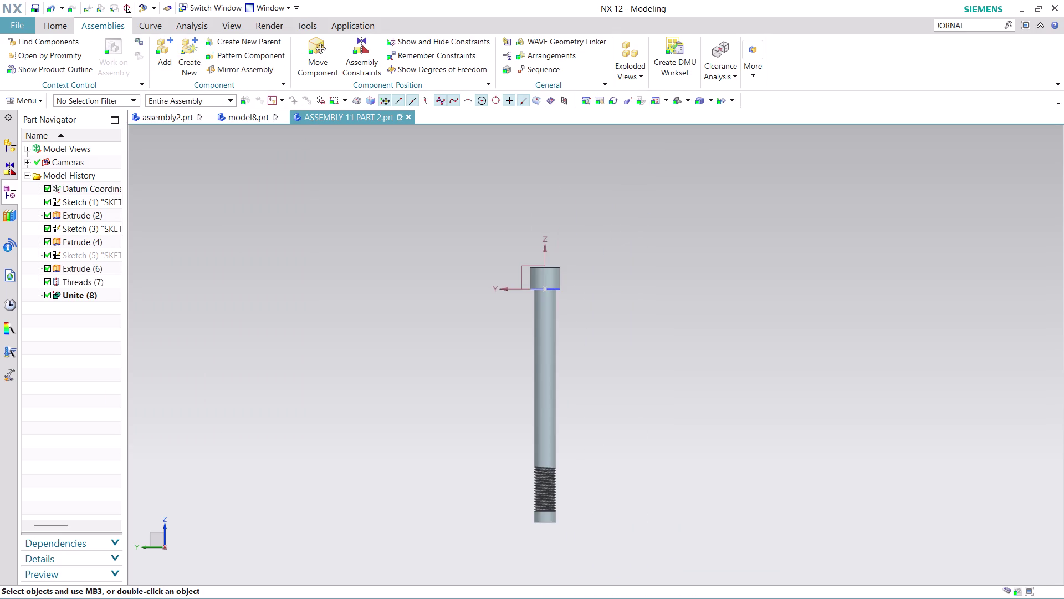
scroll(up, 3)
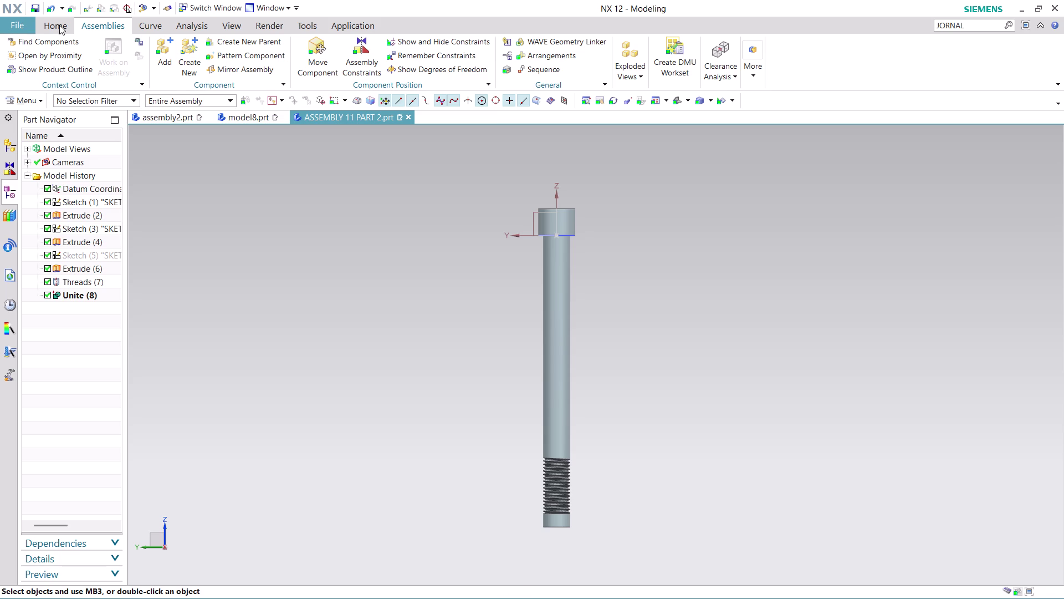
click(164, 118)
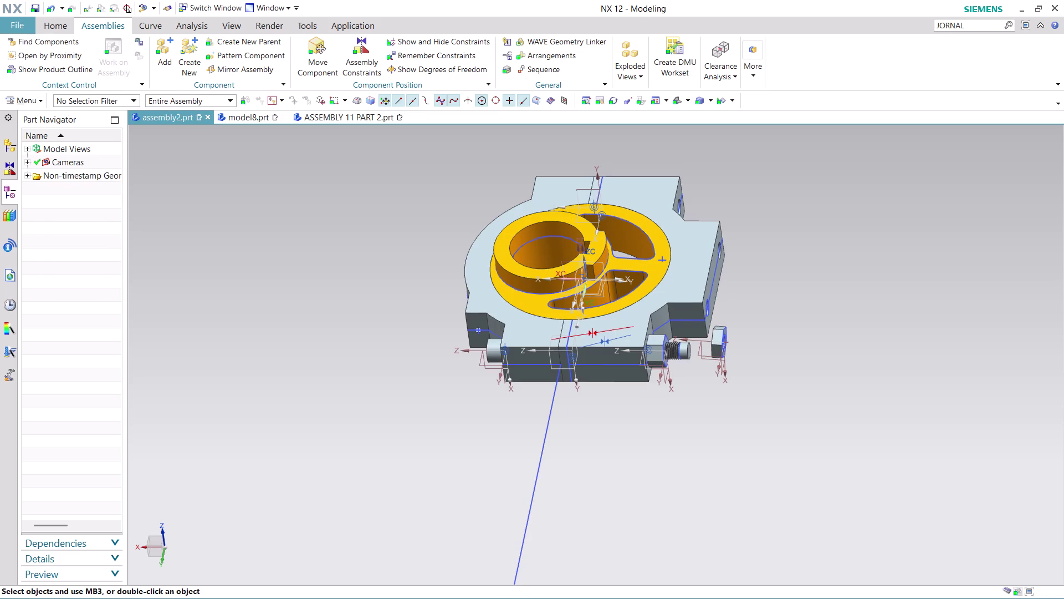
Make the loose nut's hole edge concentric with the bolt's threaded end edge.
scroll(up, 3)
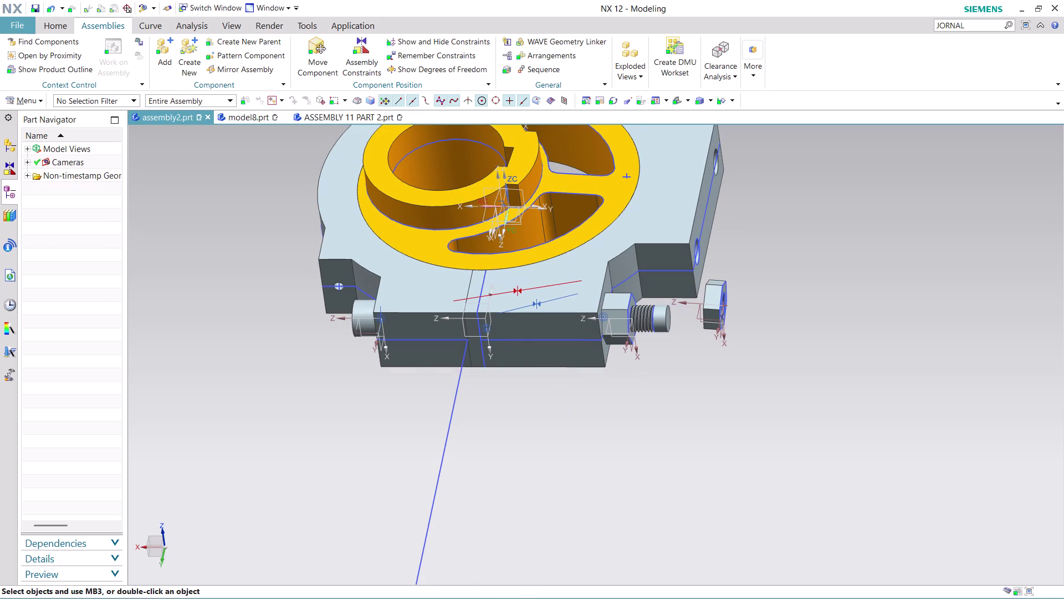
middle_drag(761, 299, 786, 293)
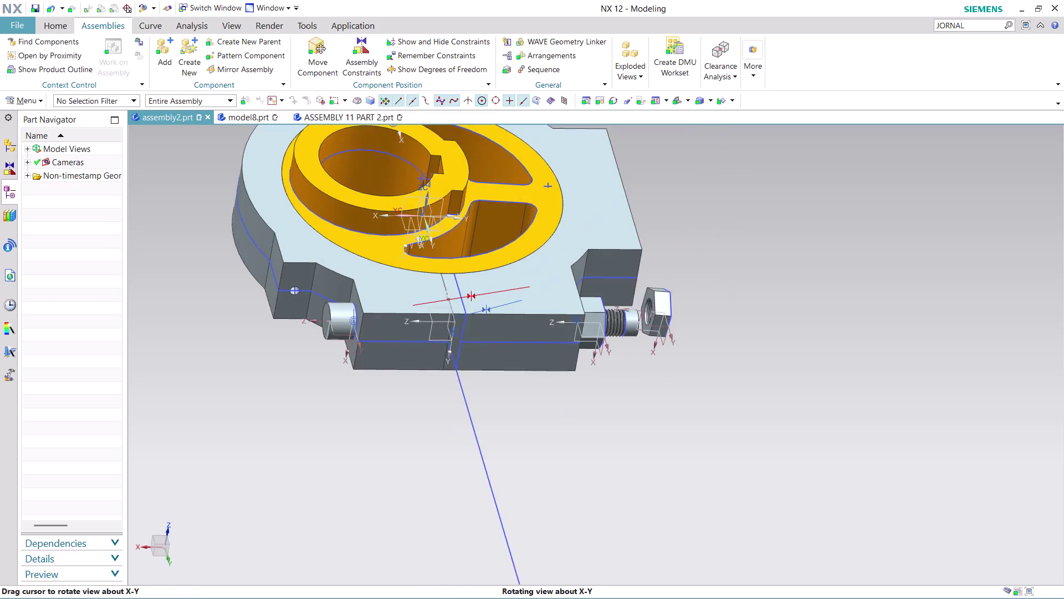
middle_drag(785, 293, 795, 297)
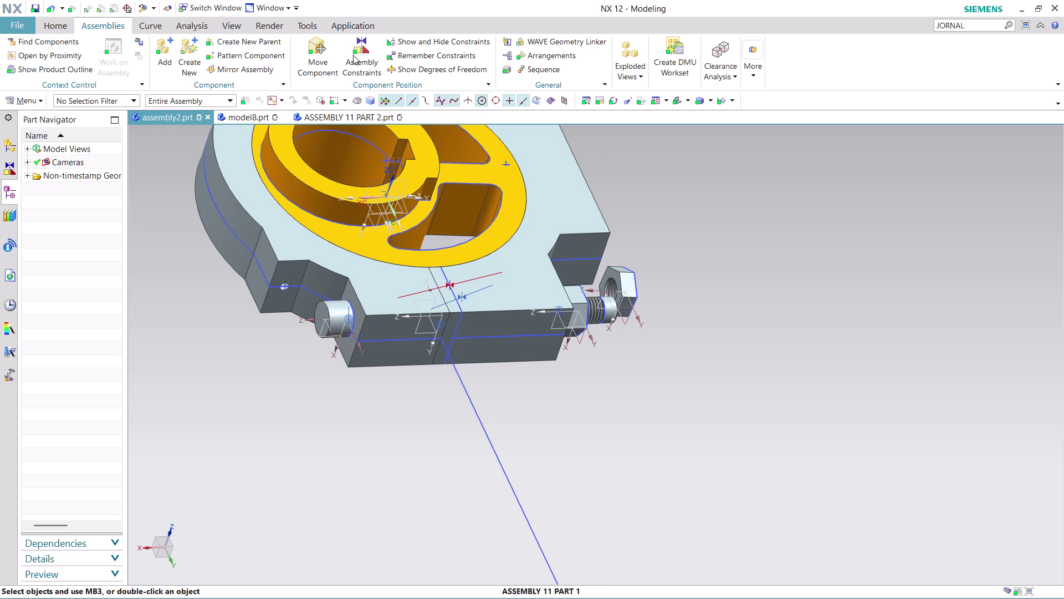
click(353, 55)
scroll(up, 3)
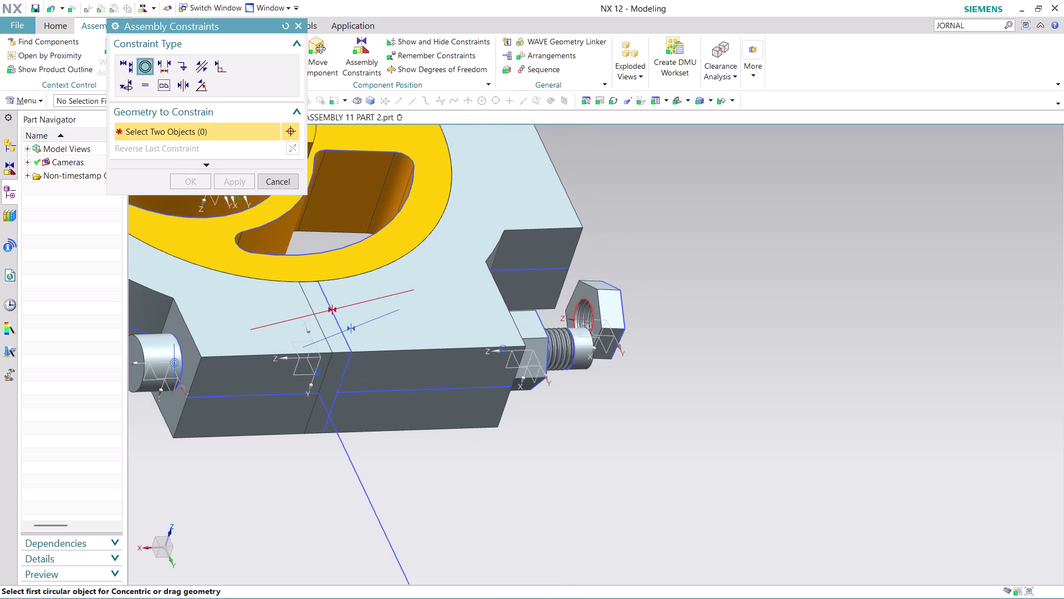
click(593, 299)
middle_drag(677, 318, 653, 305)
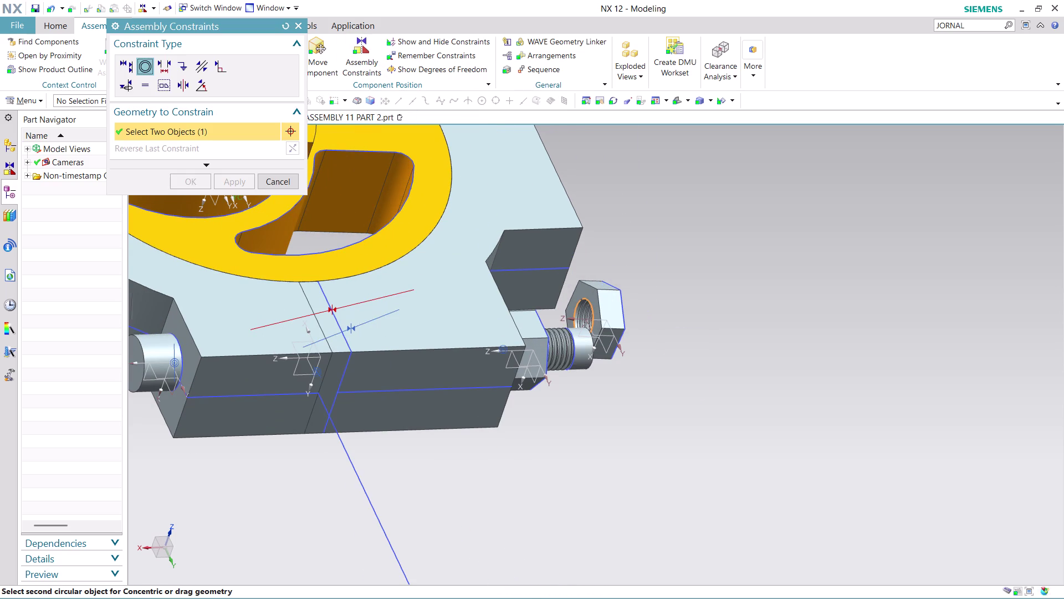
middle_drag(654, 305, 636, 295)
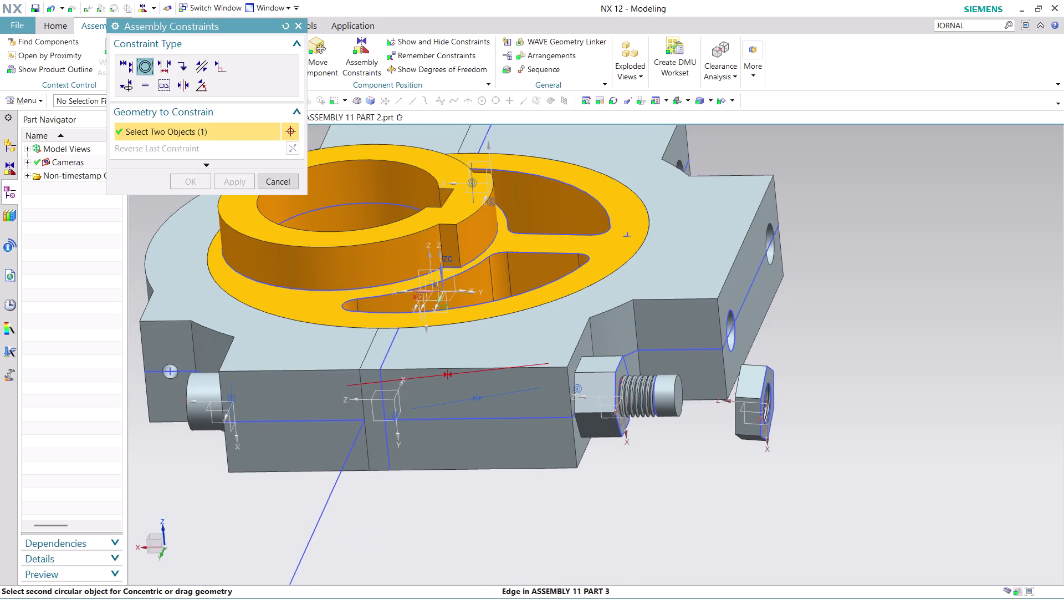
scroll(up, 3)
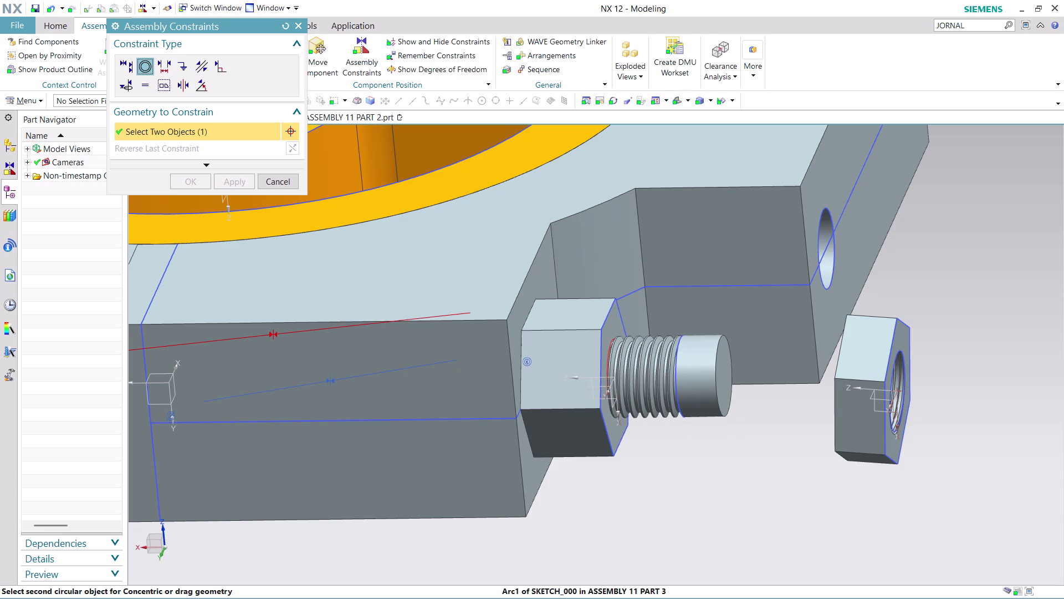
click(608, 360)
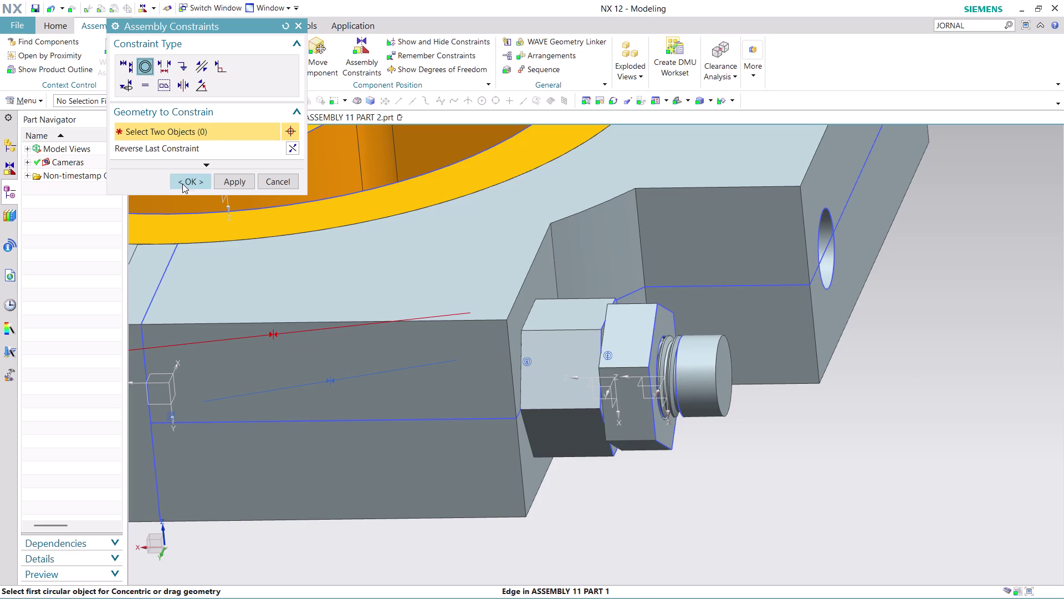
click(201, 179)
click(304, 62)
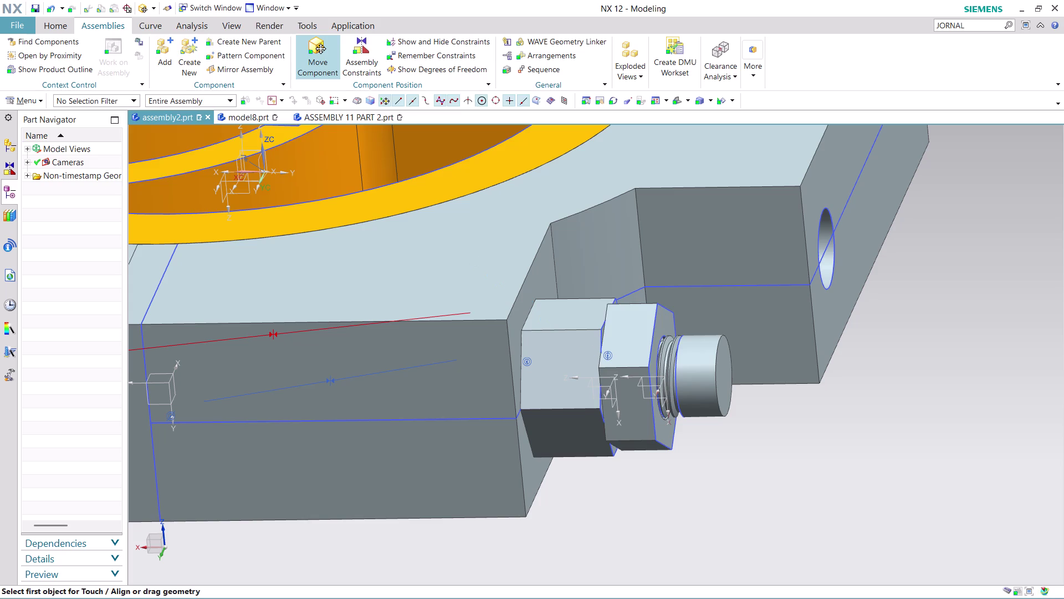
Select the nut in Move Component and spin it about the bolt's ZC axis.
click(629, 394)
click(287, 120)
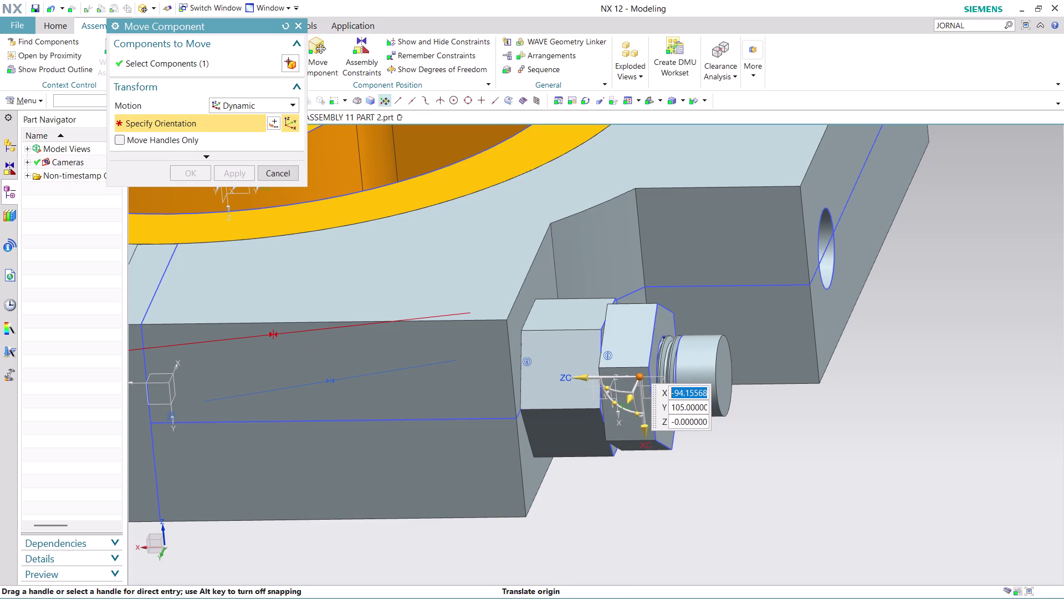
middle_drag(673, 457, 698, 426)
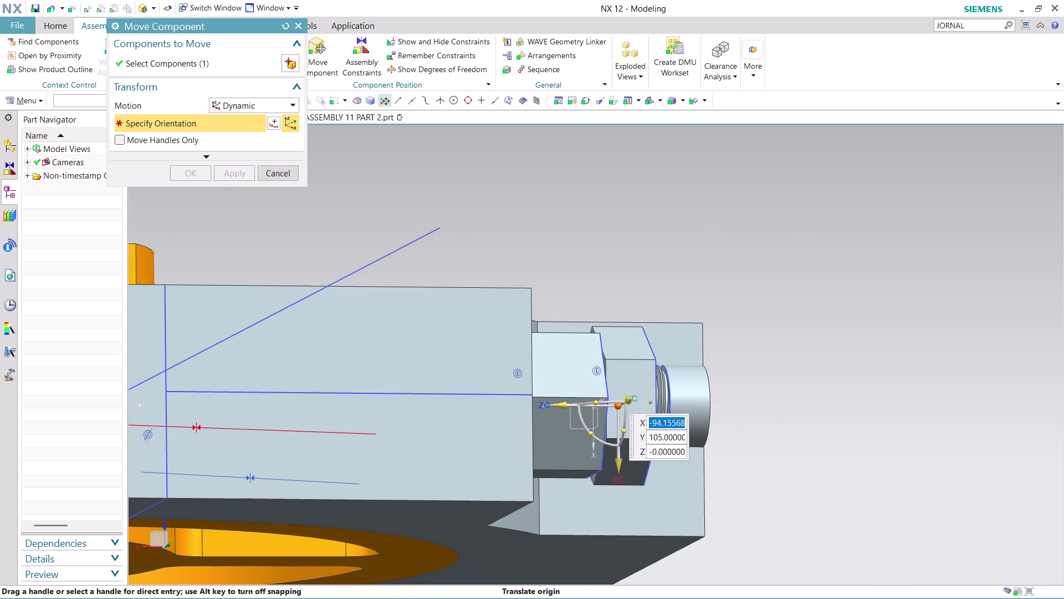
drag(620, 432, 624, 384)
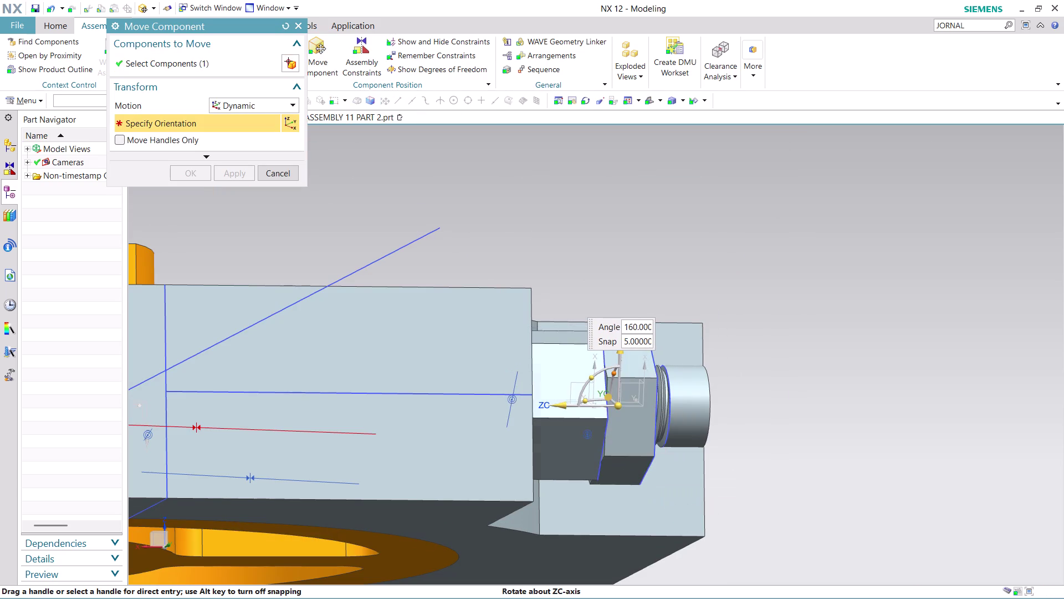
drag(624, 384, 636, 445)
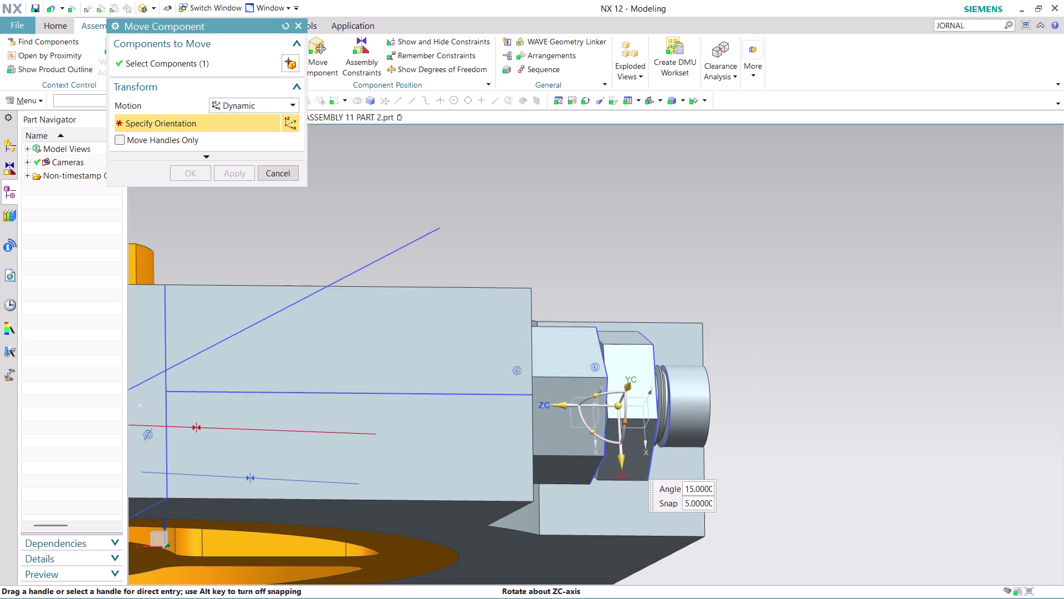
drag(636, 445, 605, 404)
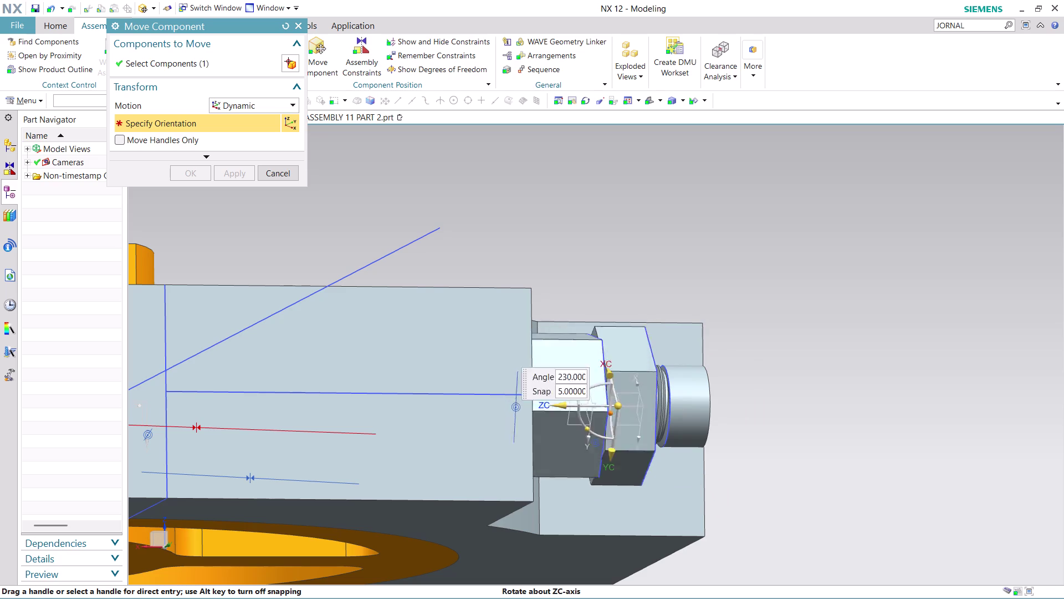
drag(606, 404, 595, 325)
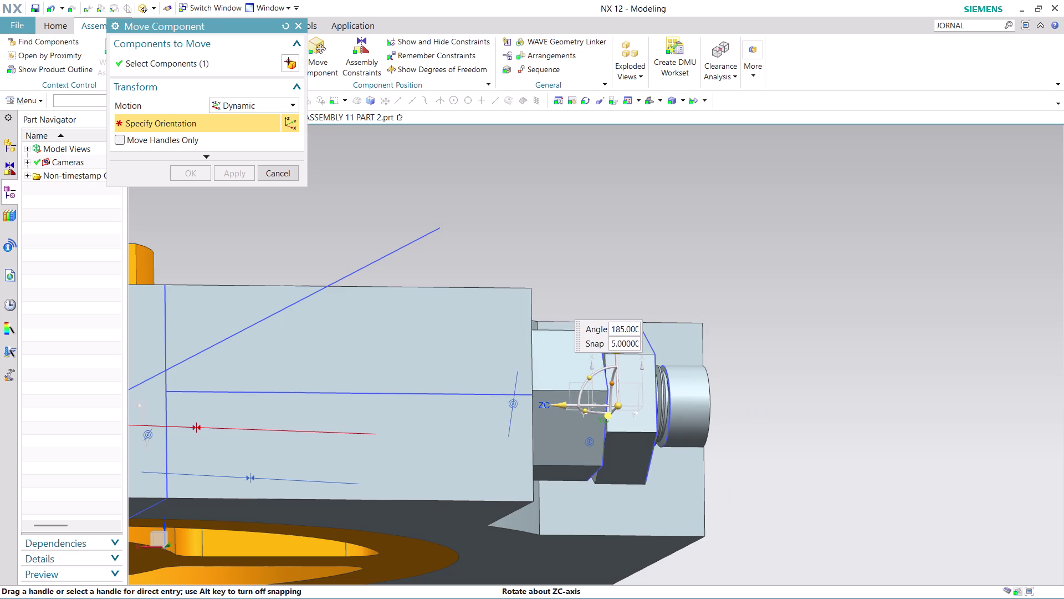
drag(595, 325, 592, 303)
Accept the nut rotation and bring up the blank model8 part.
click(180, 171)
scroll(down, 3)
middle_drag(721, 378, 701, 409)
middle_click(702, 409)
scroll(down, 3)
scroll(up, 3)
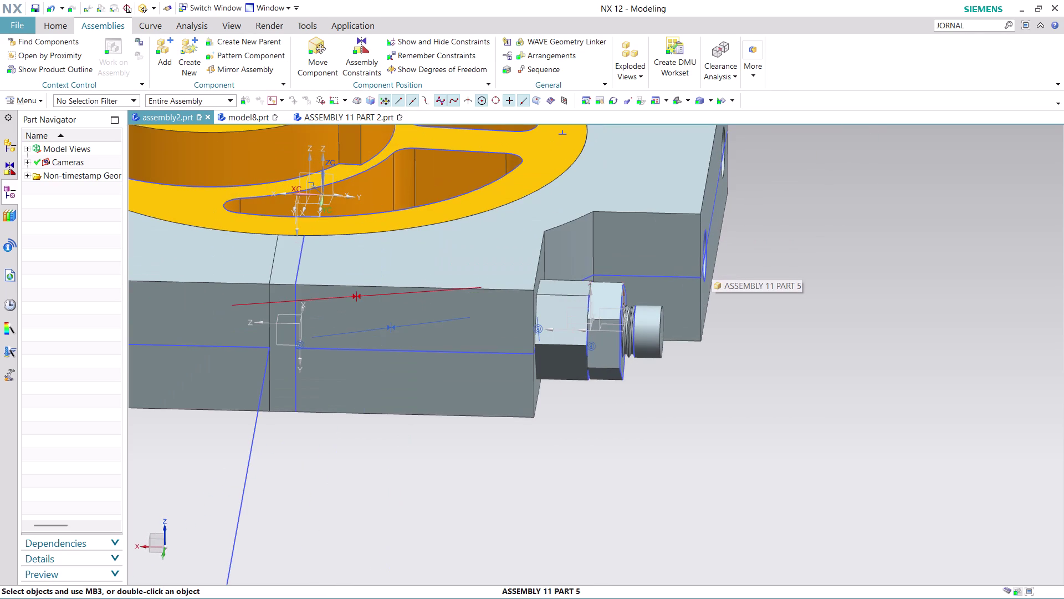
click(267, 115)
click(335, 126)
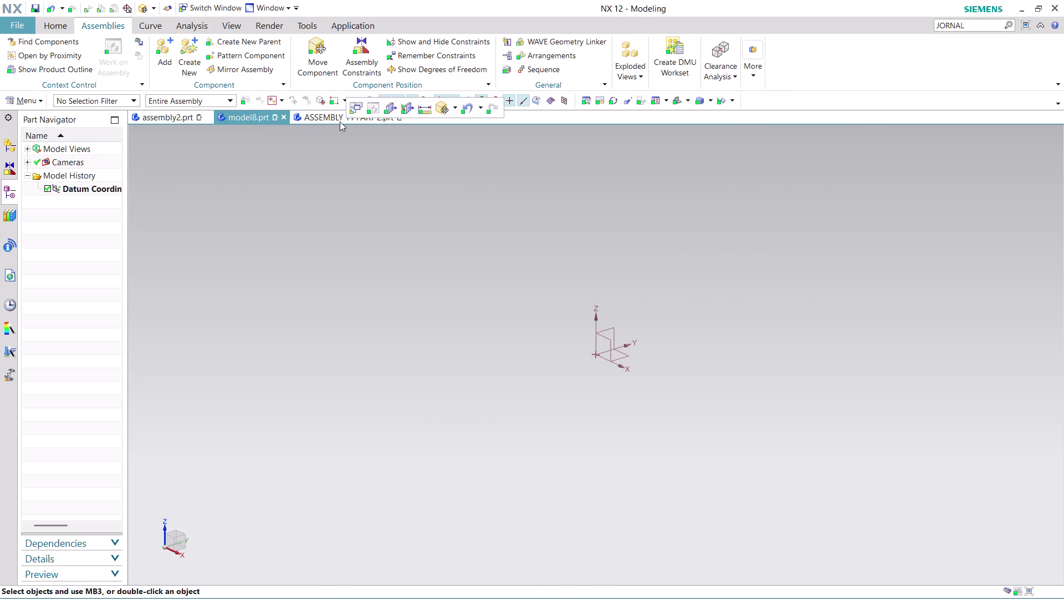
In ASSEMBLY 11 PART 2, open Extrude (4) with Edit with Rollback.
click(340, 121)
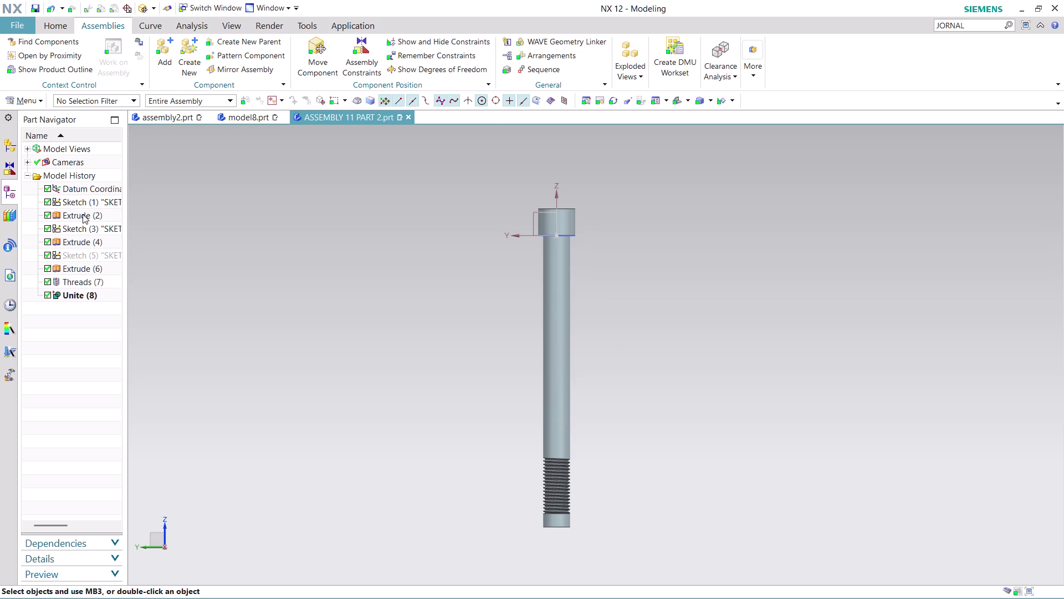
click(83, 225)
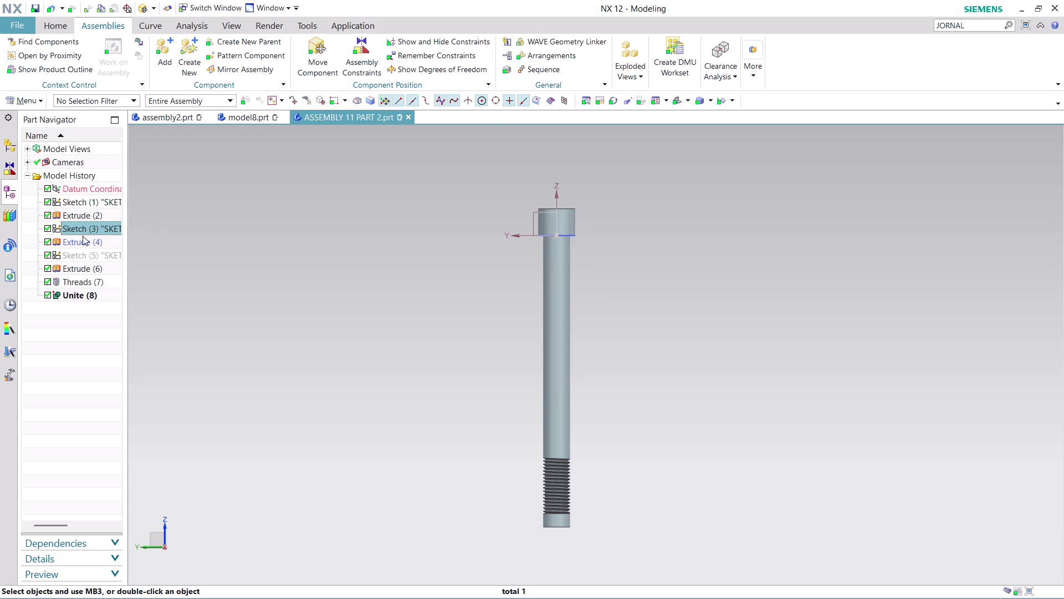
click(82, 244)
right_click(82, 244)
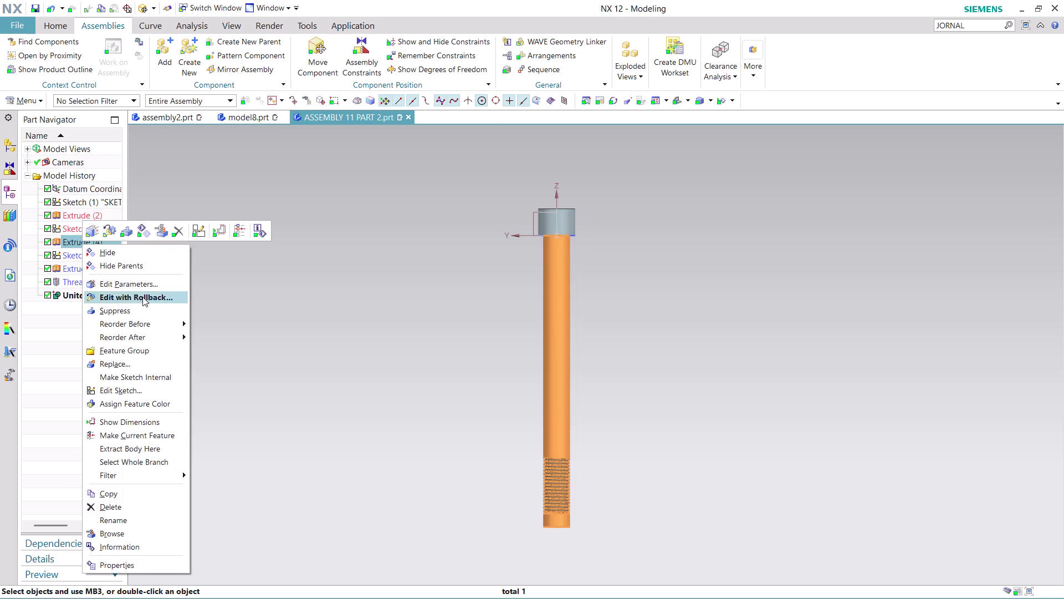
click(142, 296)
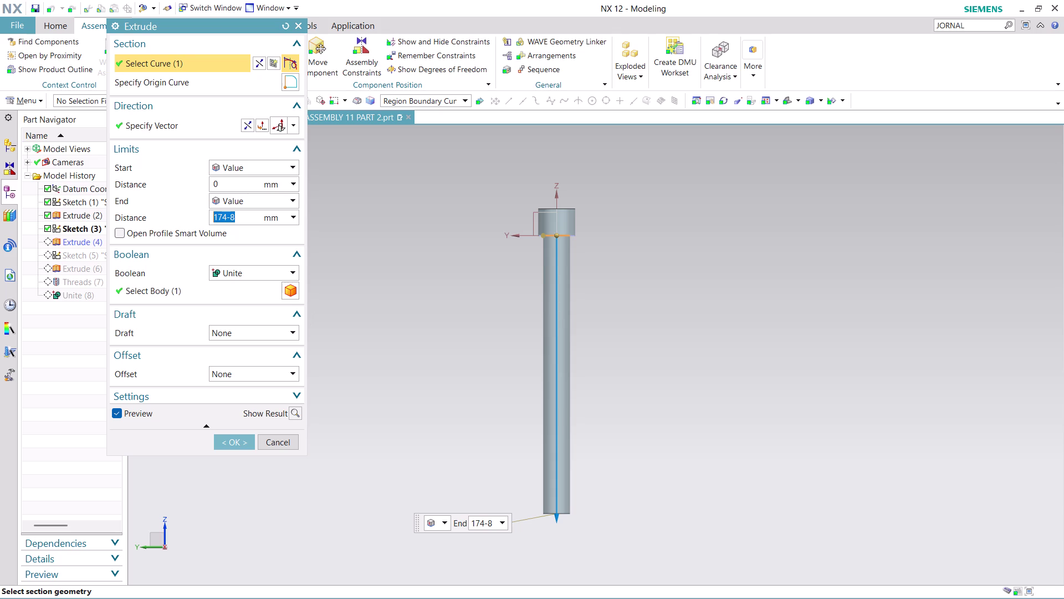
Reduce the shank's End Distance, confirm, and return to the fixture assembly.
click(219, 218)
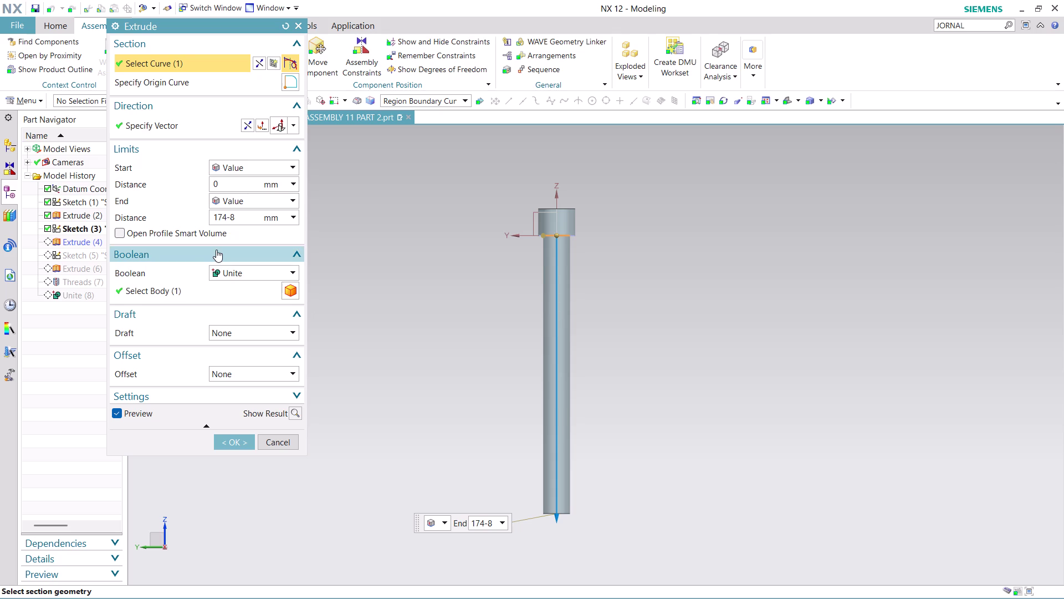
key(Right)
key(BackSpace)
key(6)
click(236, 443)
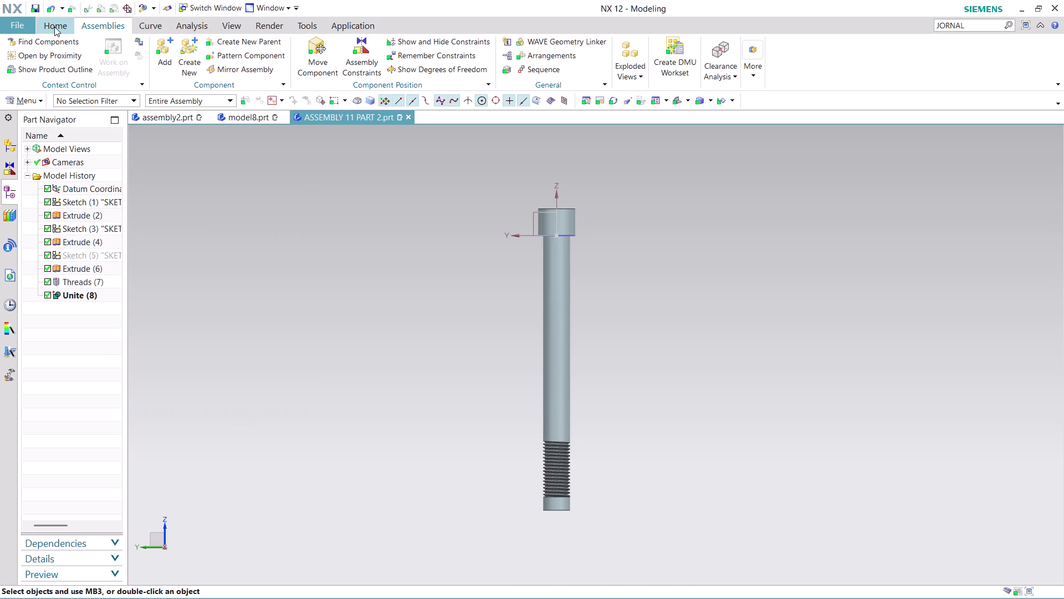
click(159, 124)
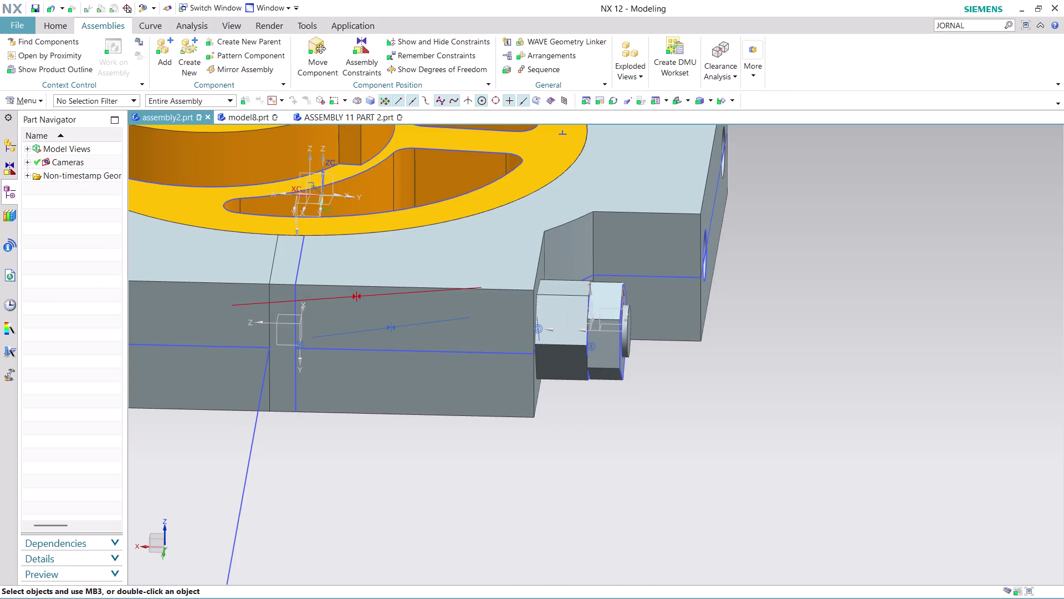
In the bolt part, open Extrude (4) with Edit with Rollback.
scroll(down, 3)
scroll(up, 3)
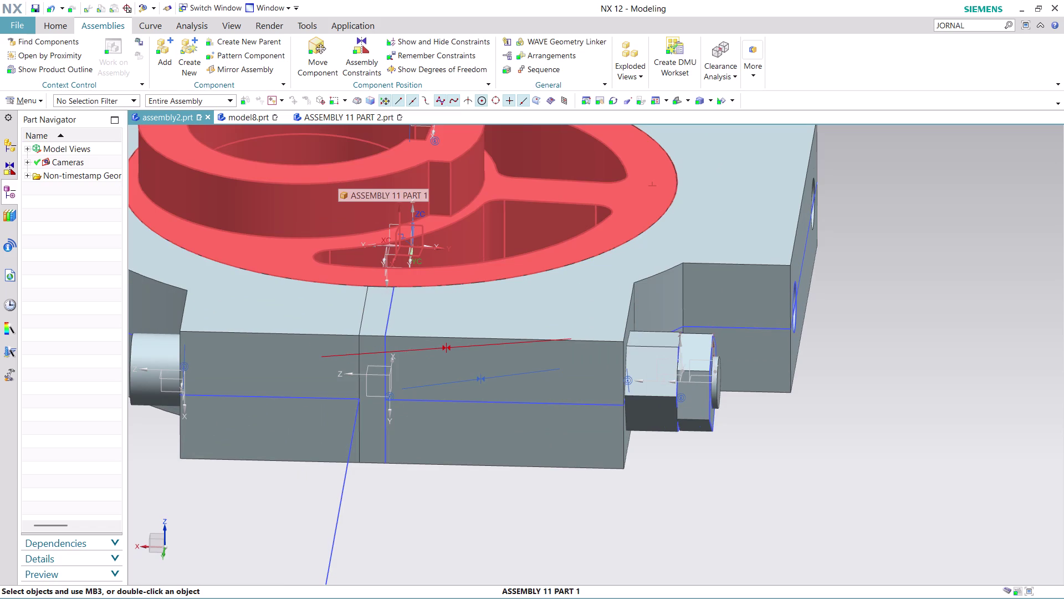
click(345, 118)
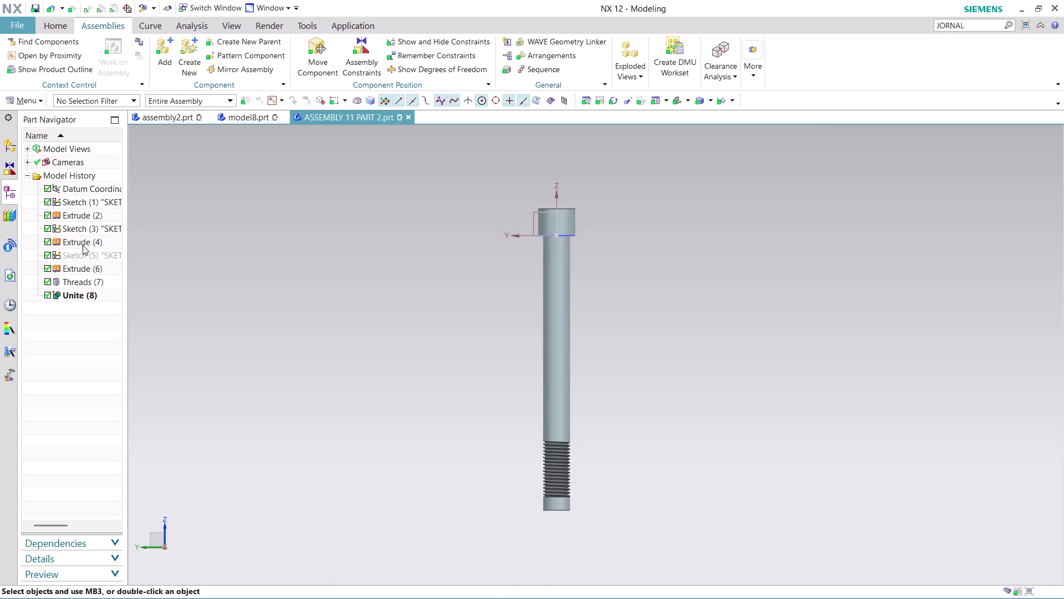
click(83, 245)
right_click(82, 245)
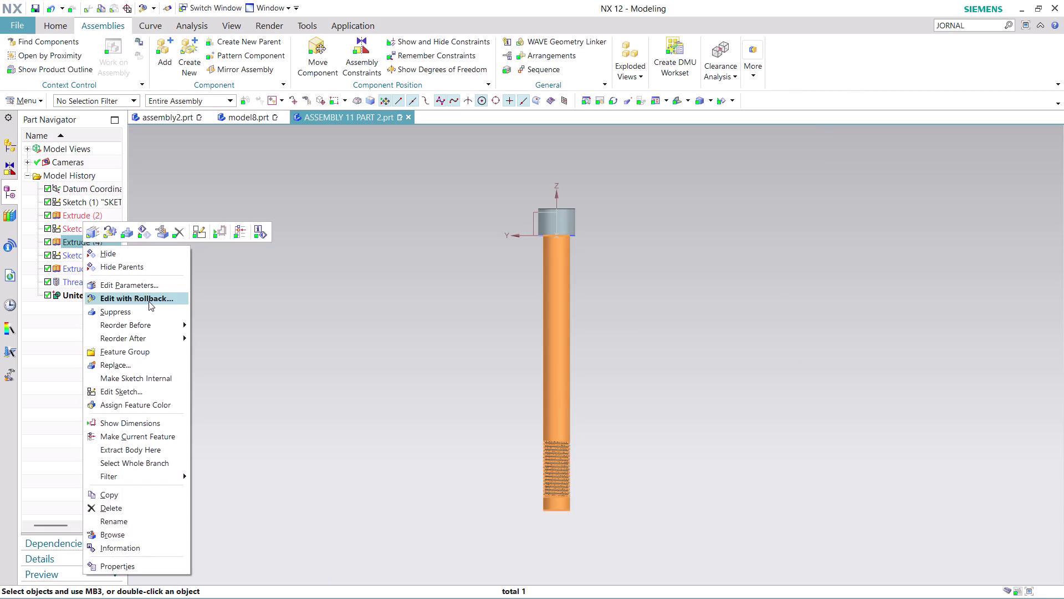
click(149, 301)
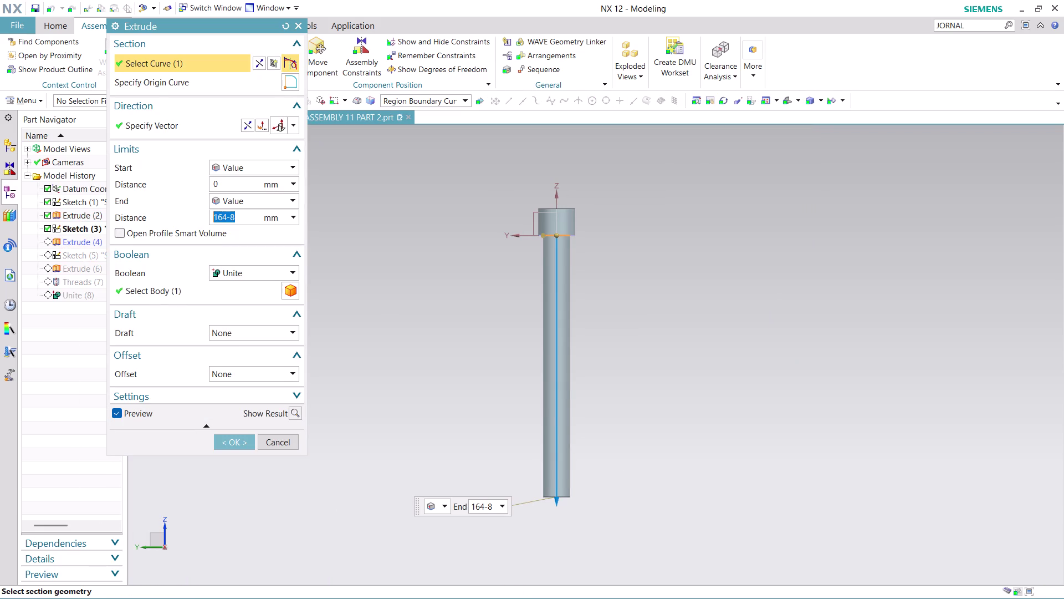
Set the shank End Distance to 170-8 mm and confirm the extrusion.
click(221, 216)
key(Right)
key(BackSpace)
key(BackSpace)
text(70)
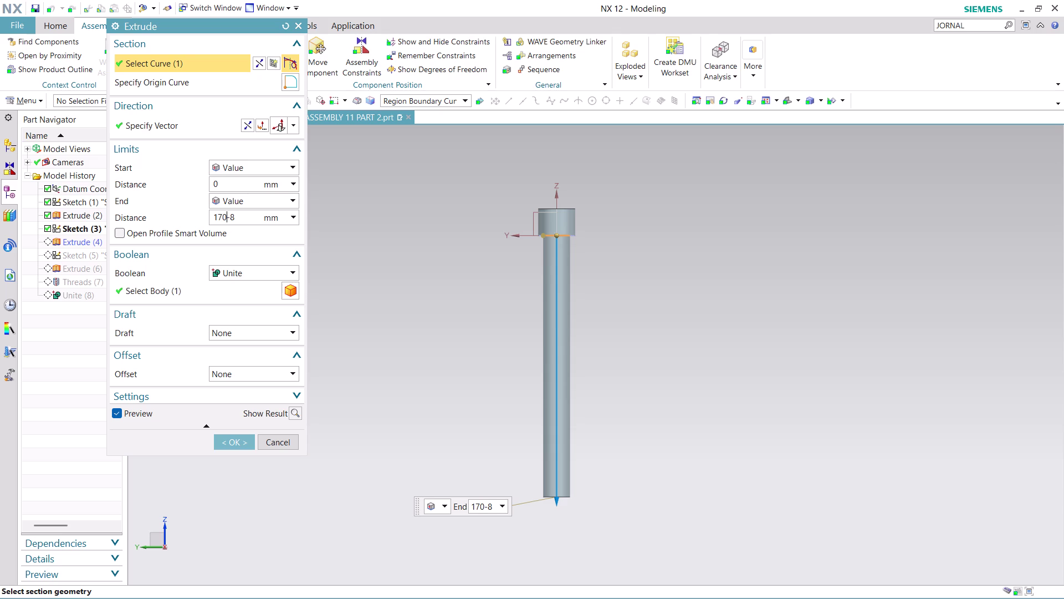
click(226, 441)
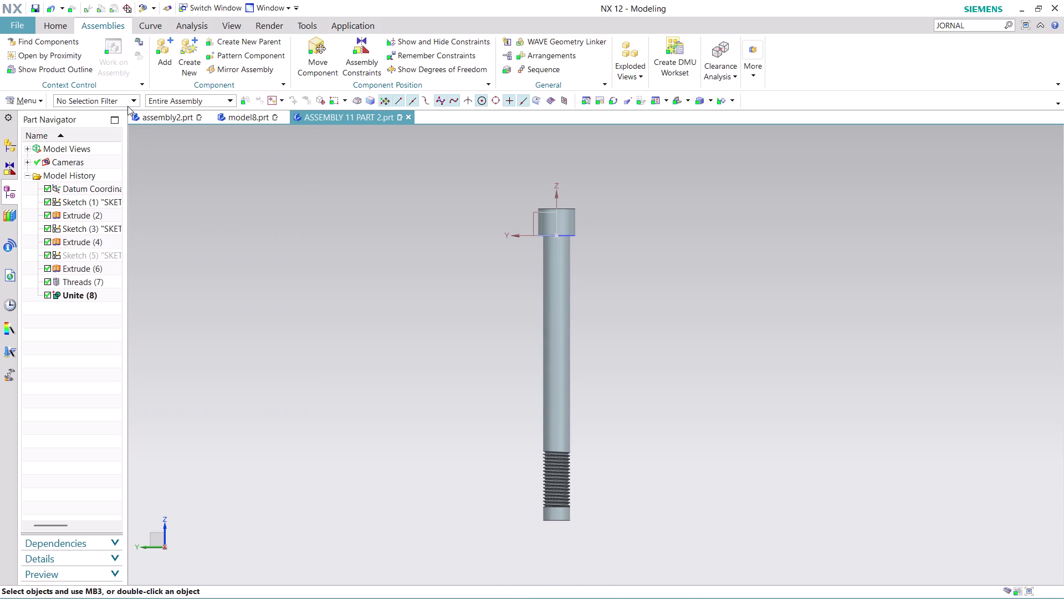
click(169, 122)
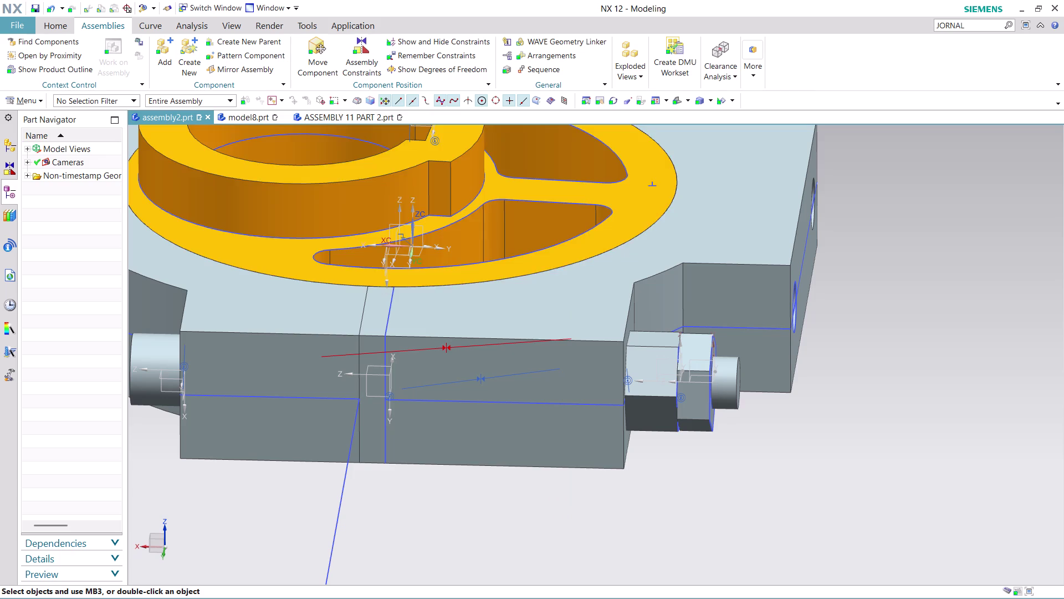
Close the ASSEMBLY 11 PART 2 bolt part file.
scroll(down, 3)
middle_drag(797, 444, 793, 440)
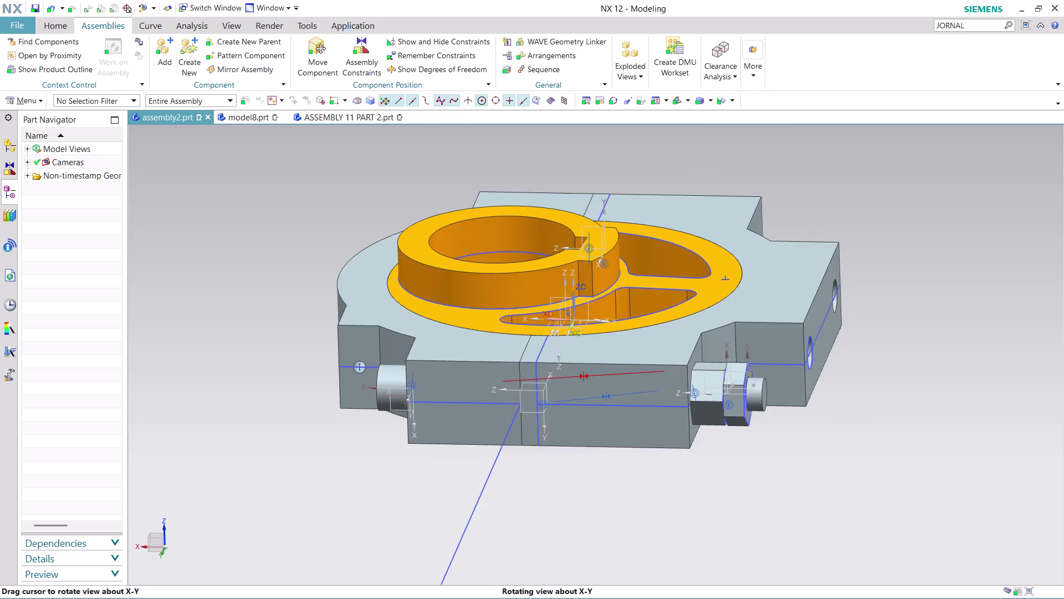
middle_drag(793, 440, 797, 449)
scroll(up, 3)
scroll(down, 3)
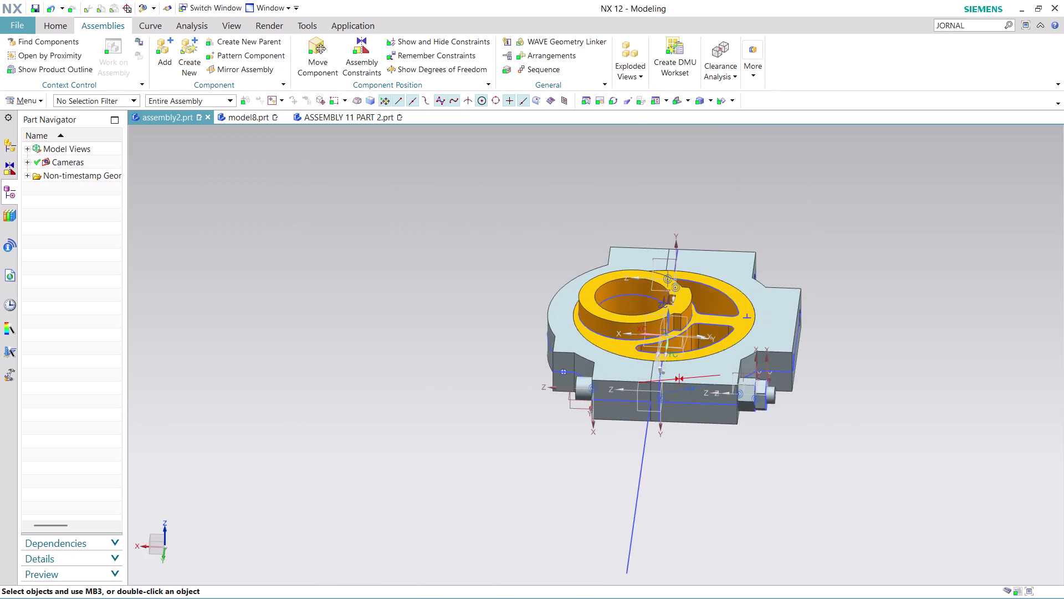
scroll(up, 3)
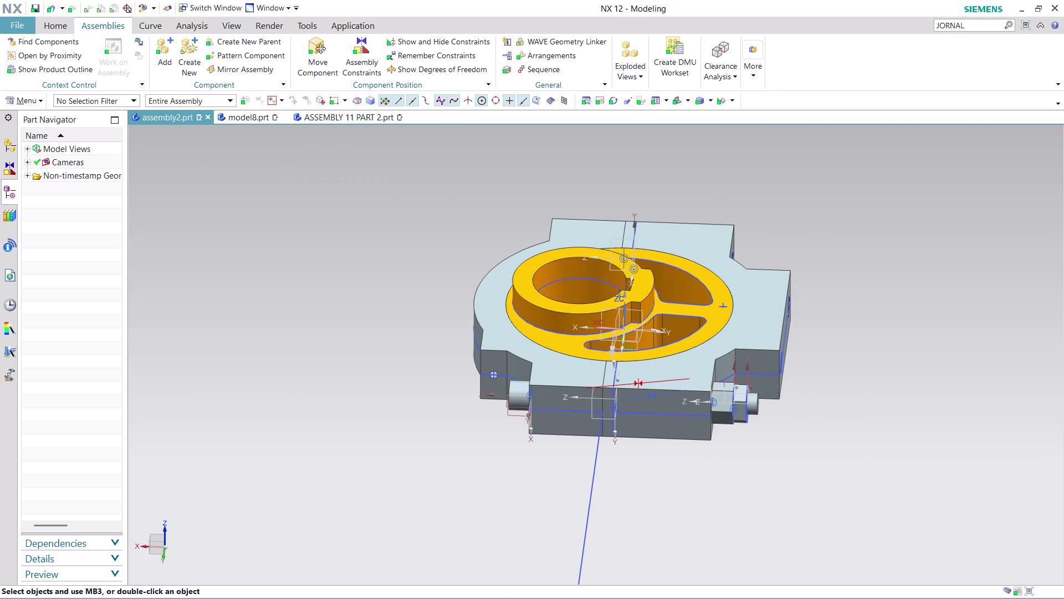
click(349, 121)
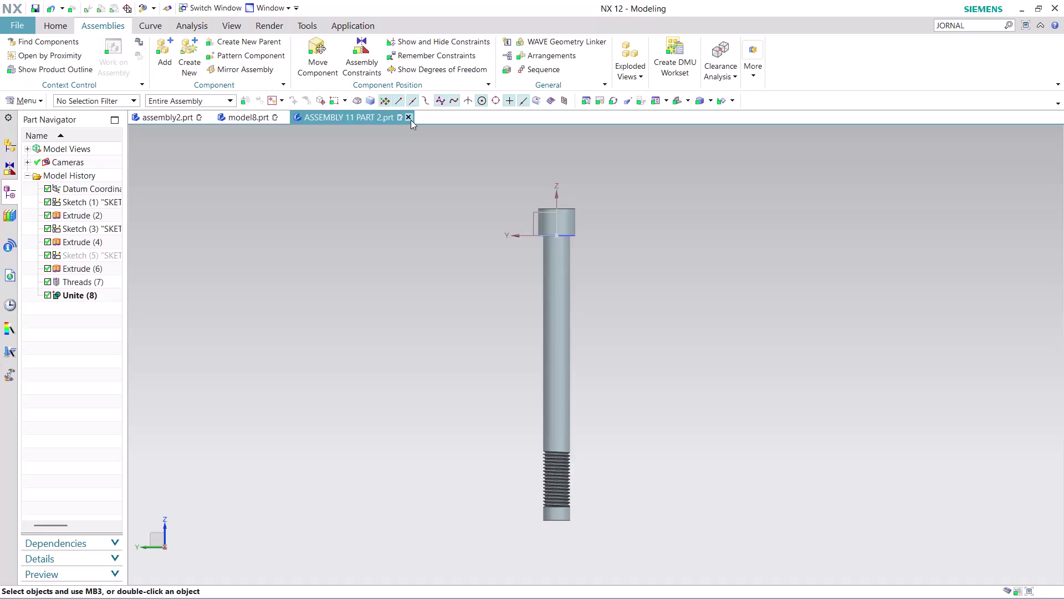
click(411, 120)
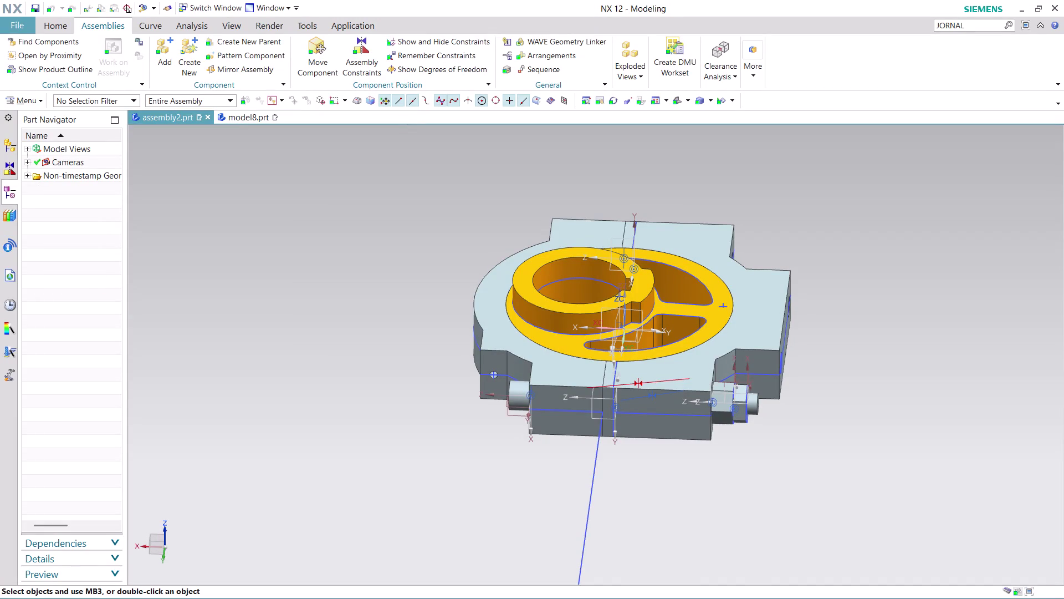
Orbit the fixture assembly to inspect its underside and front.
scroll(up, 3)
scroll(down, 3)
scroll(up, 3)
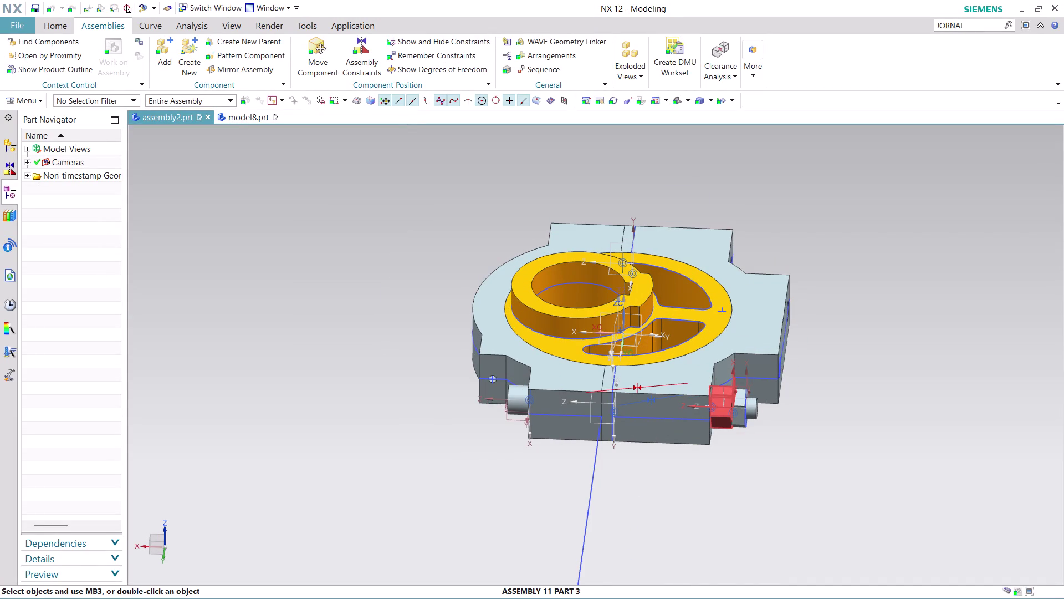
middle_drag(861, 244, 687, 215)
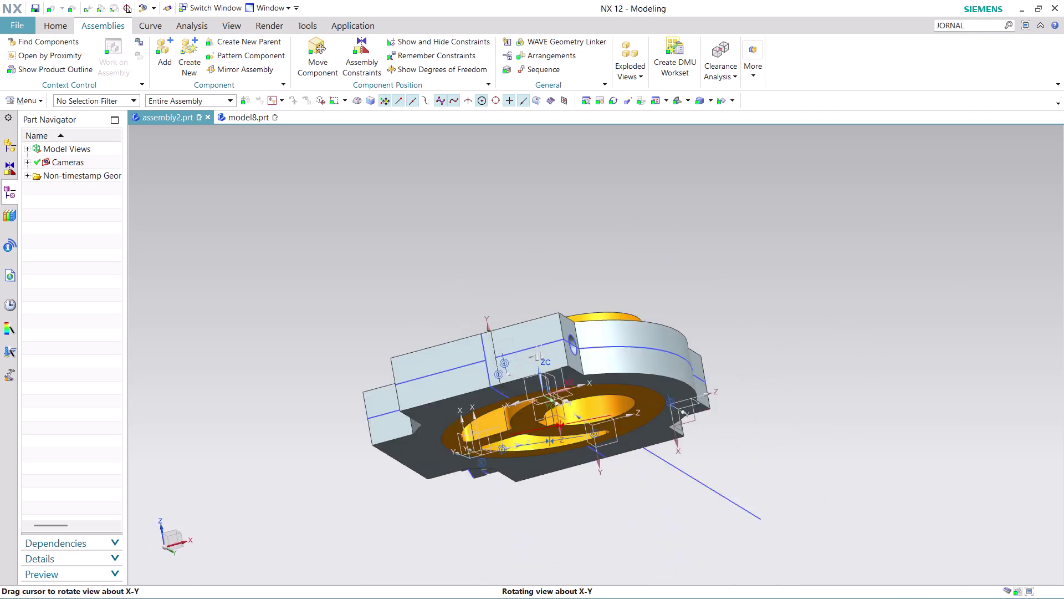
middle_drag(687, 216, 683, 238)
middle_drag(686, 243, 697, 256)
middle_drag(750, 296, 791, 345)
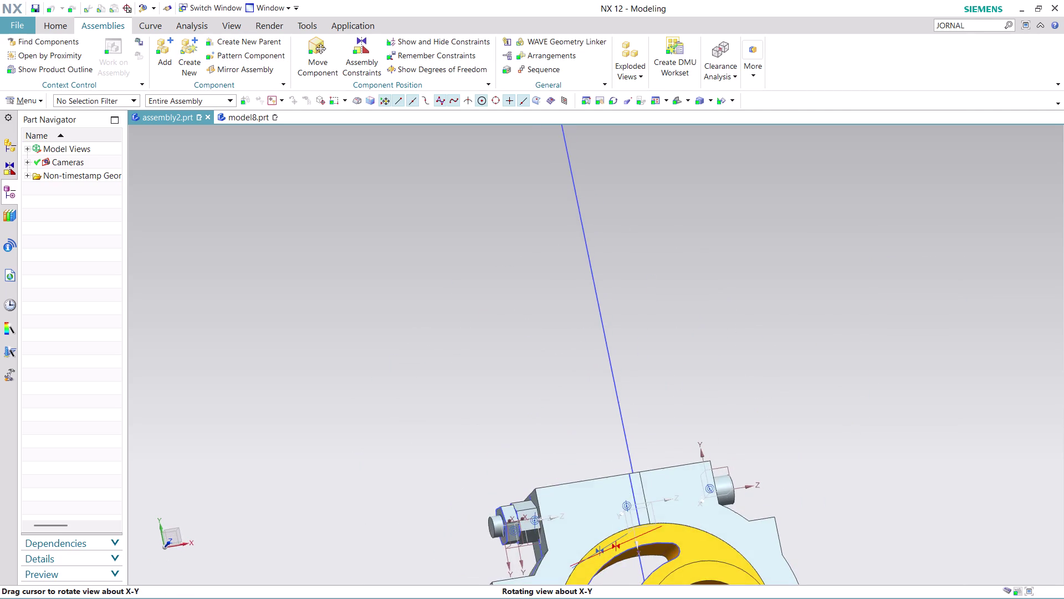
middle_drag(790, 345, 787, 334)
middle_click(788, 334)
scroll(down, 3)
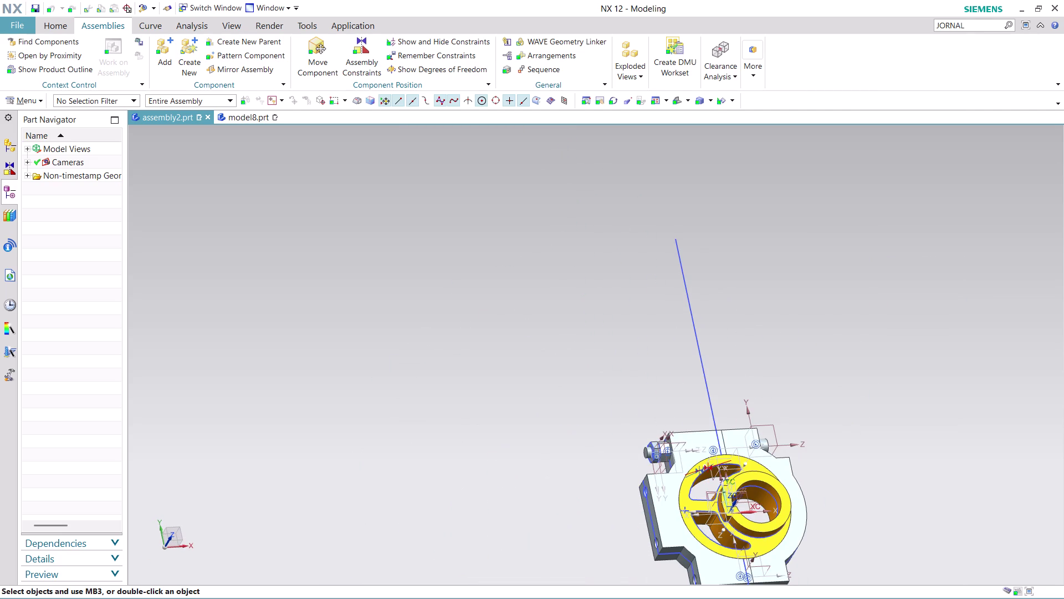
scroll(up, 3)
scroll(down, 3)
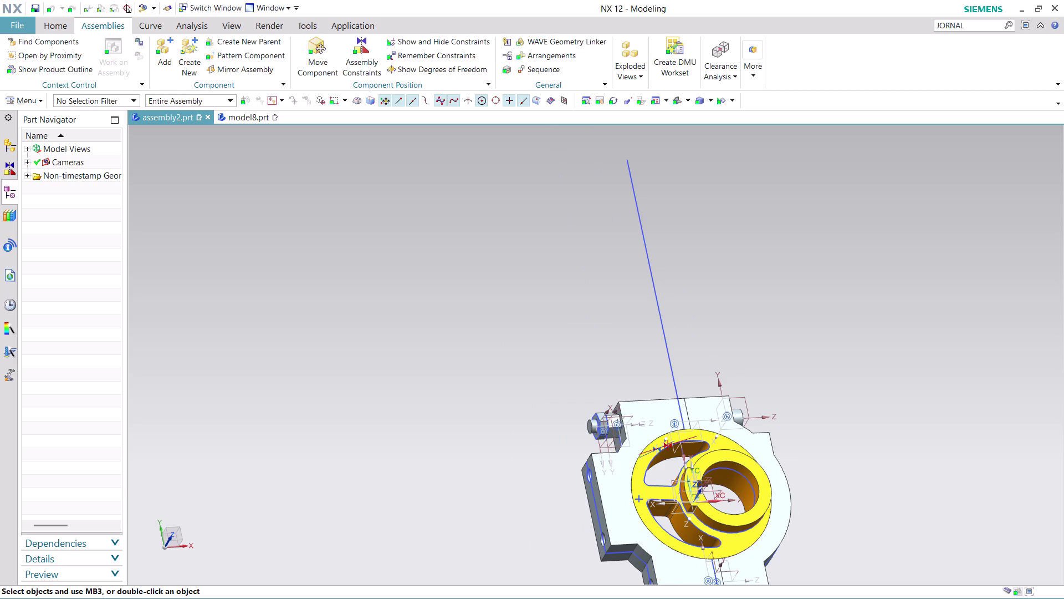
scroll(down, 3)
scroll(up, 3)
scroll(up, 3)
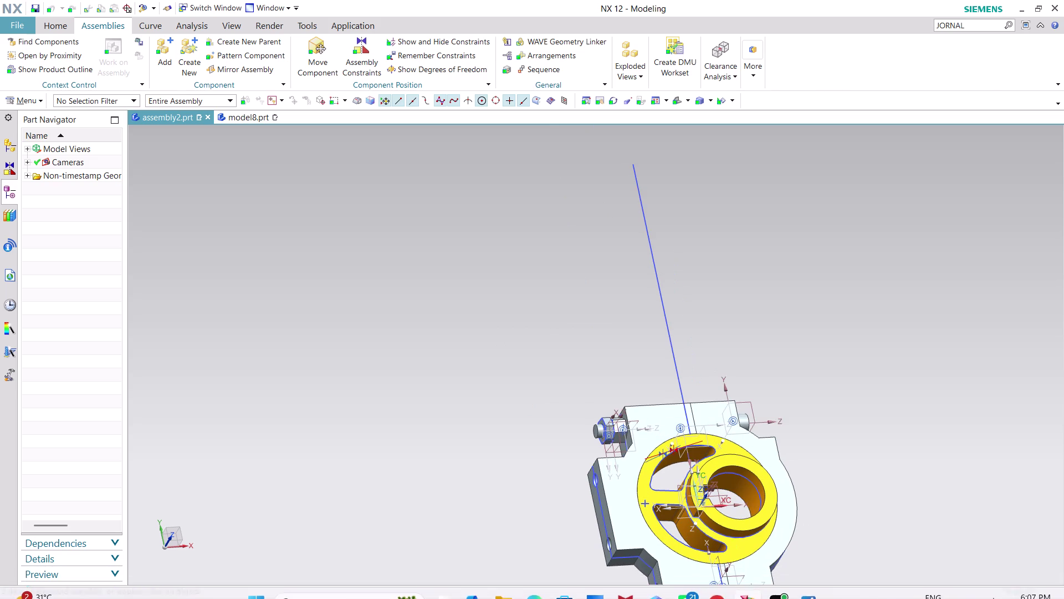
scroll(up, 3)
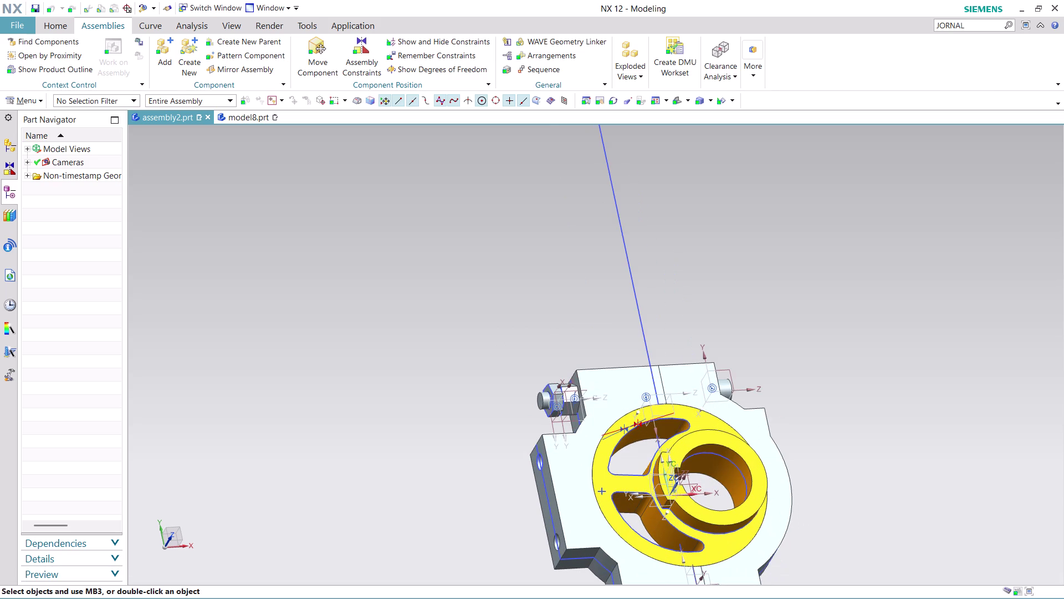
Orbit around the yellow ring, then begin adding a component.
middle_drag(817, 483, 730, 349)
middle_drag(731, 432, 725, 410)
scroll(up, 3)
middle_drag(701, 398, 626, 369)
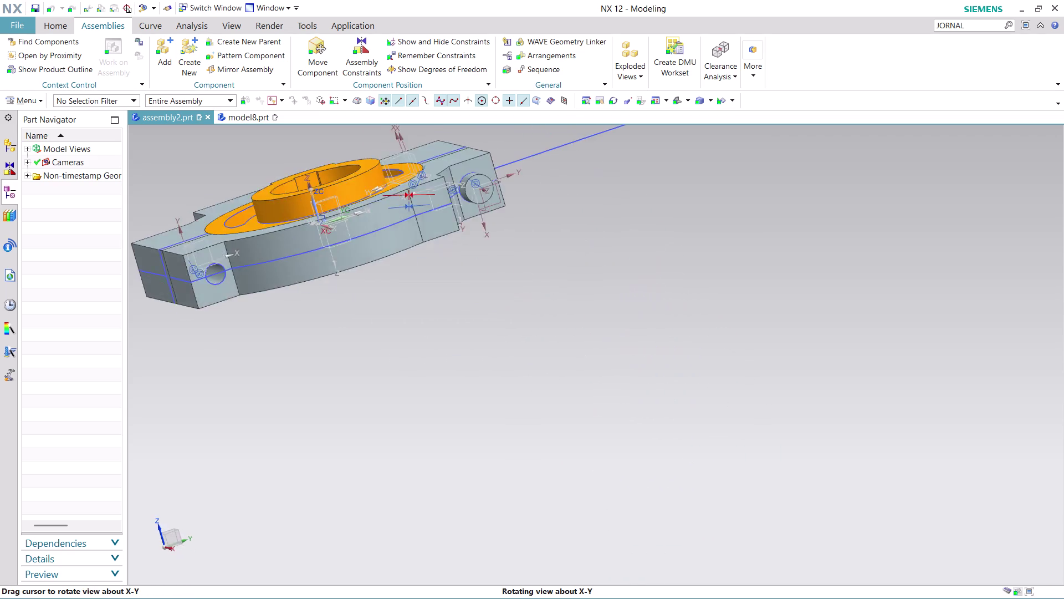
middle_drag(625, 369, 679, 382)
middle_click(691, 383)
middle_drag(691, 383, 696, 392)
scroll(up, 3)
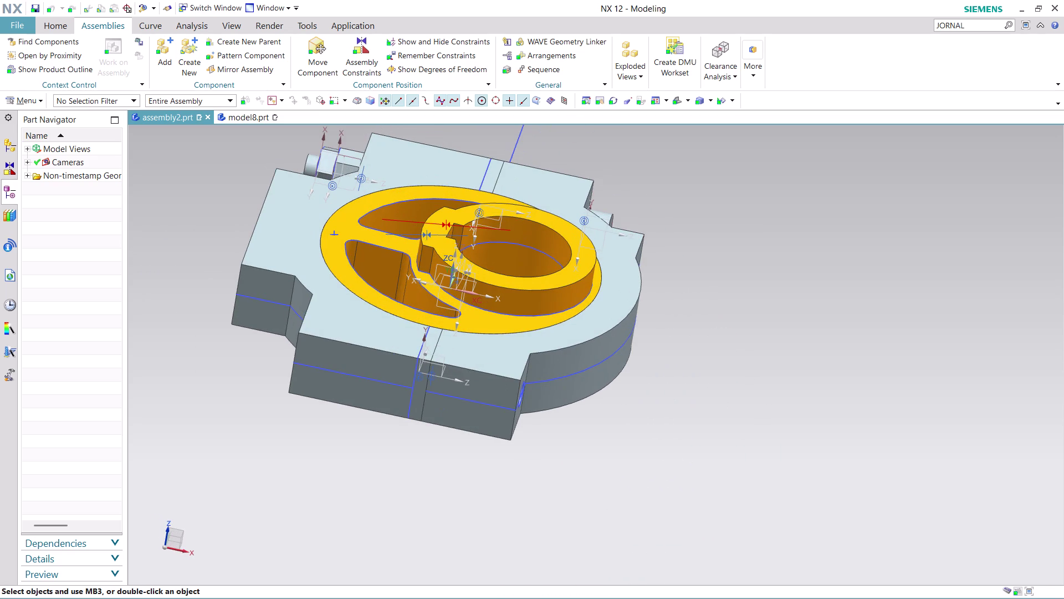
scroll(down, 3)
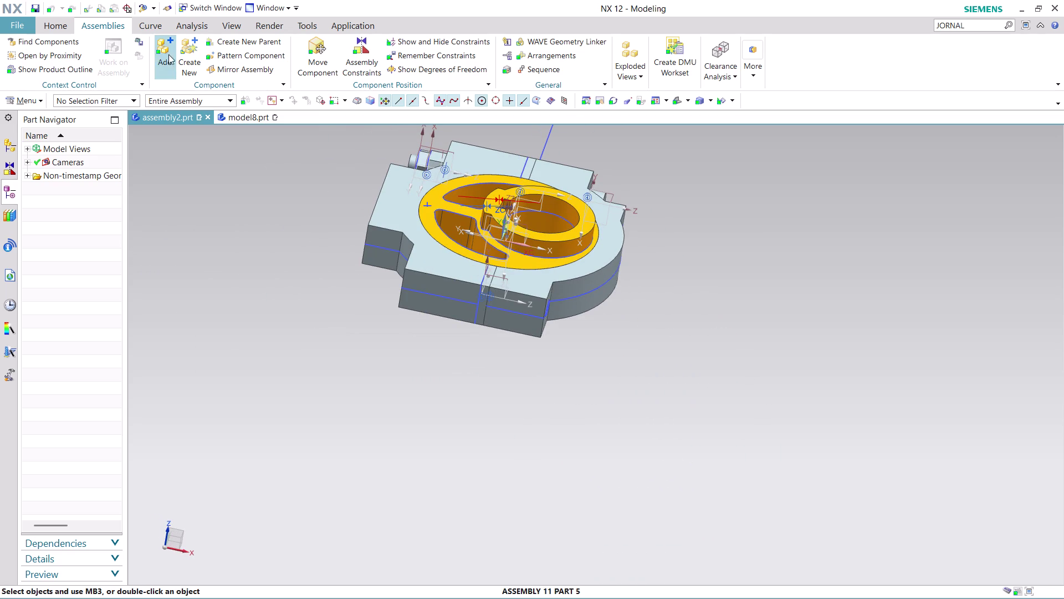
click(173, 56)
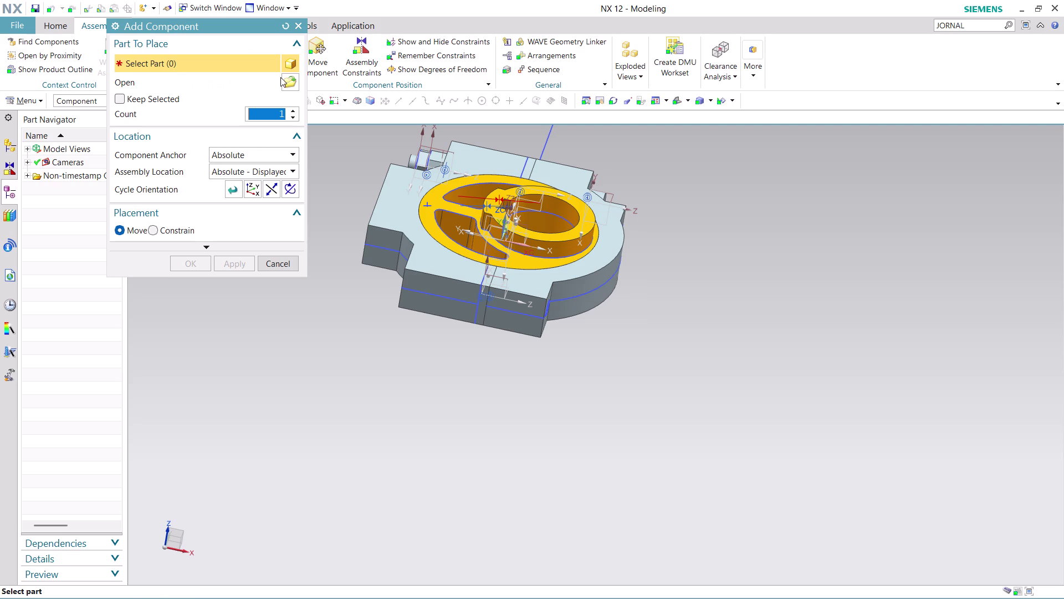
Load the ASSEMBLY 11 PART 2 cap screw file as the component to add.
click(289, 83)
scroll(down, 3)
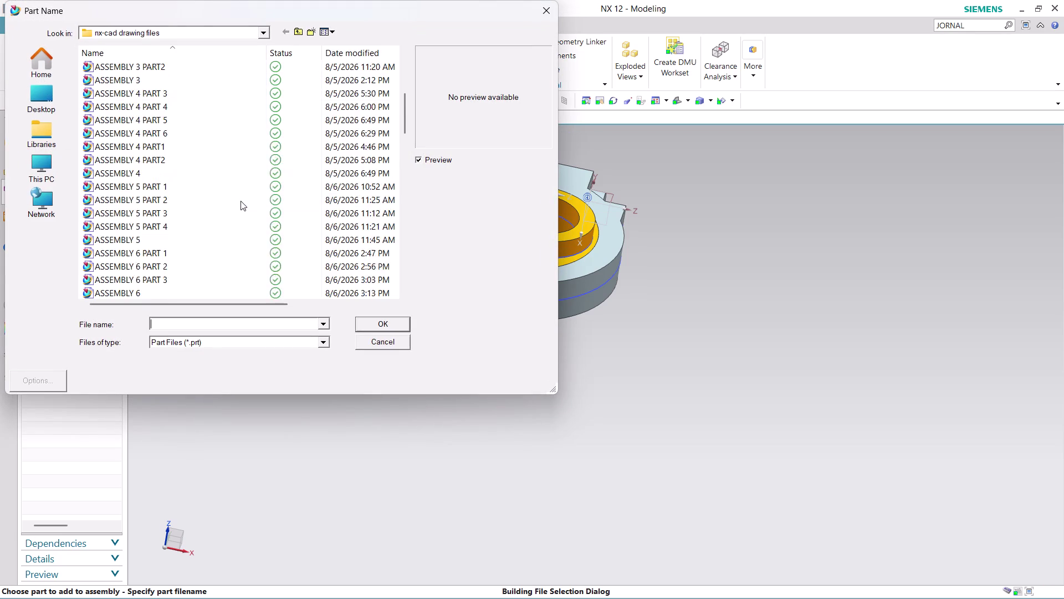
scroll(down, 3)
scroll(down, 3)
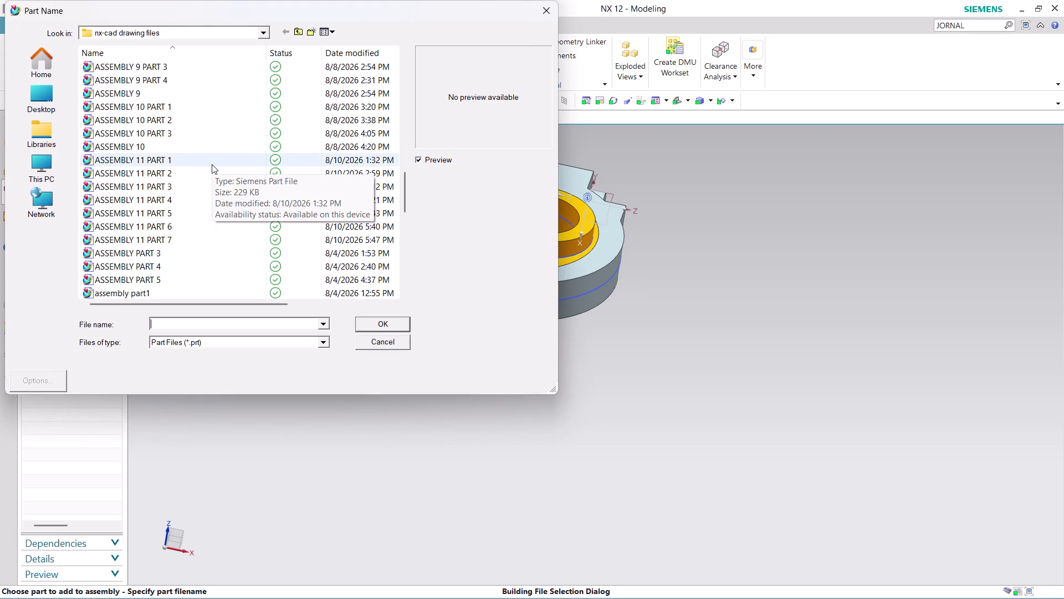
click(211, 175)
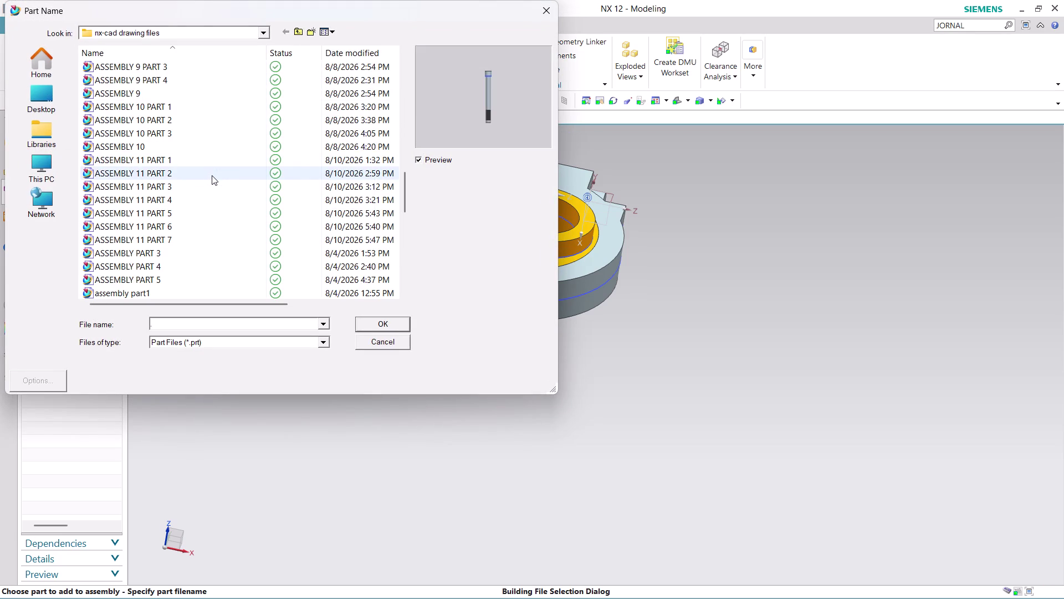
click(396, 324)
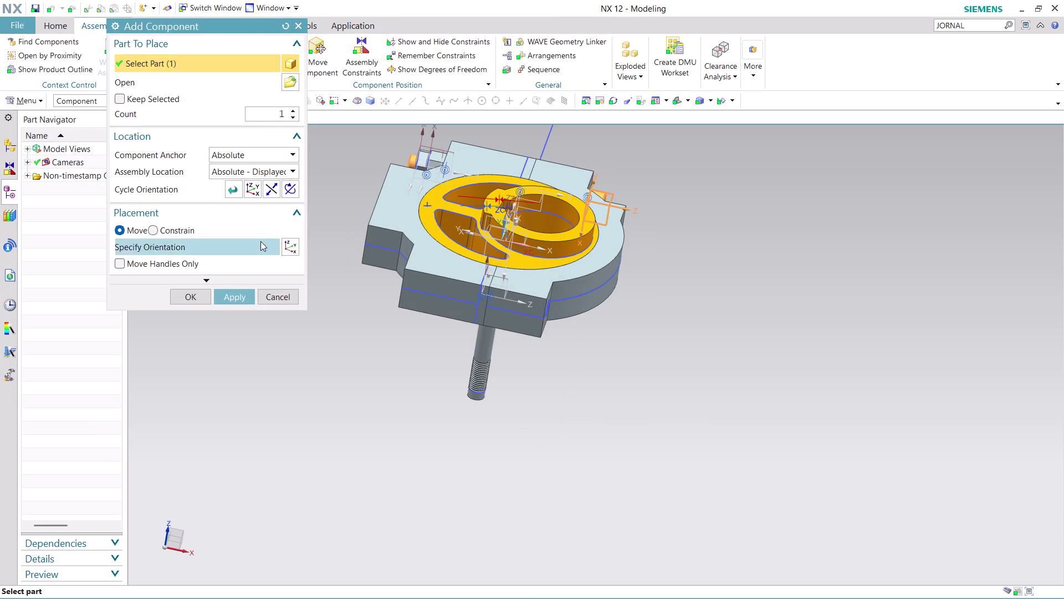
Place the screw at Absolute - Work Part, lying horizontally beside the block.
click(291, 169)
click(293, 201)
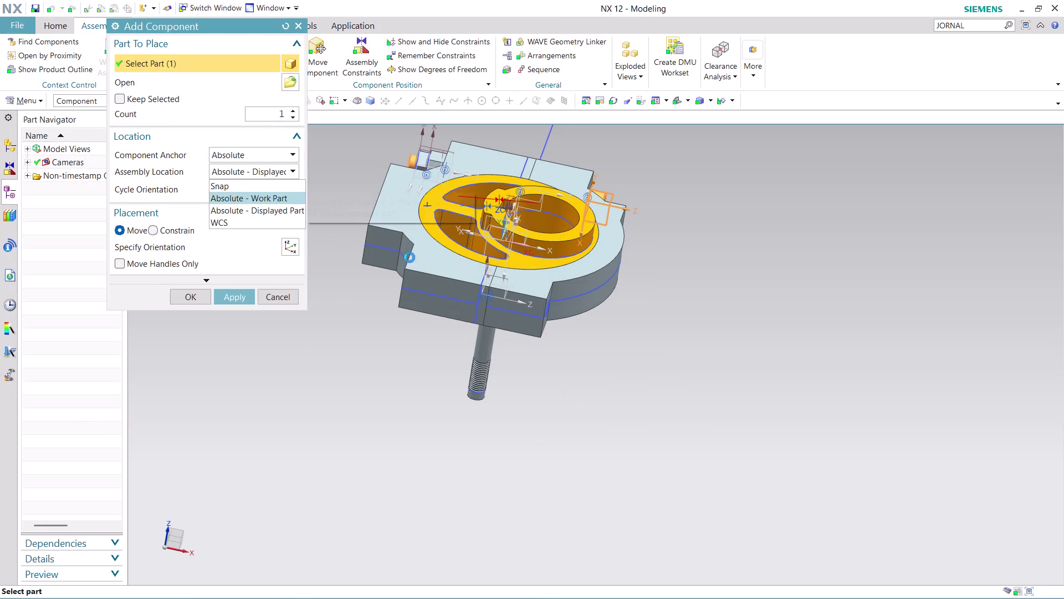
drag(546, 323, 752, 336)
click(718, 325)
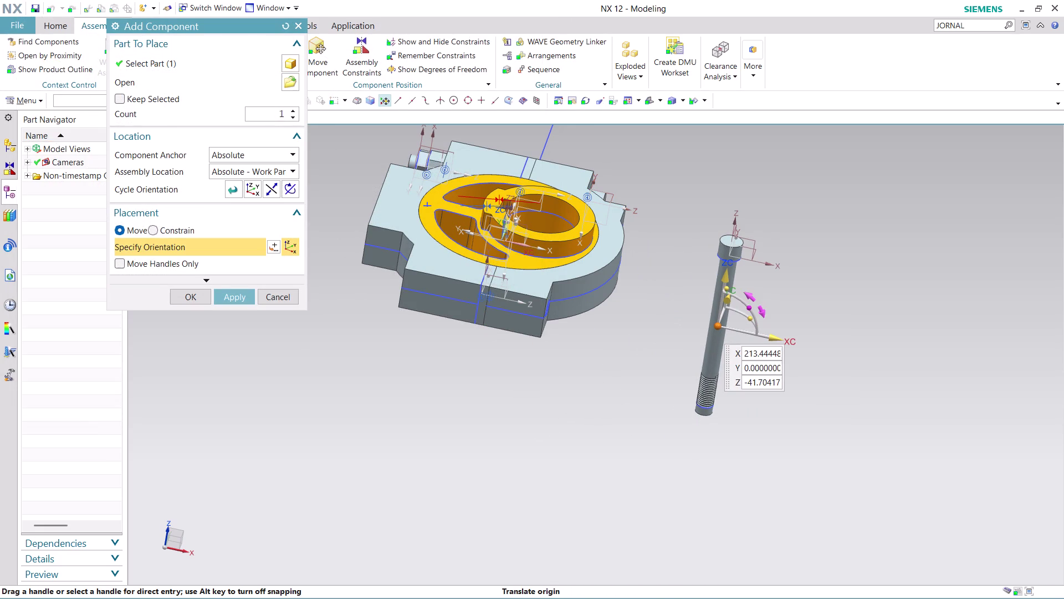
drag(750, 305, 815, 435)
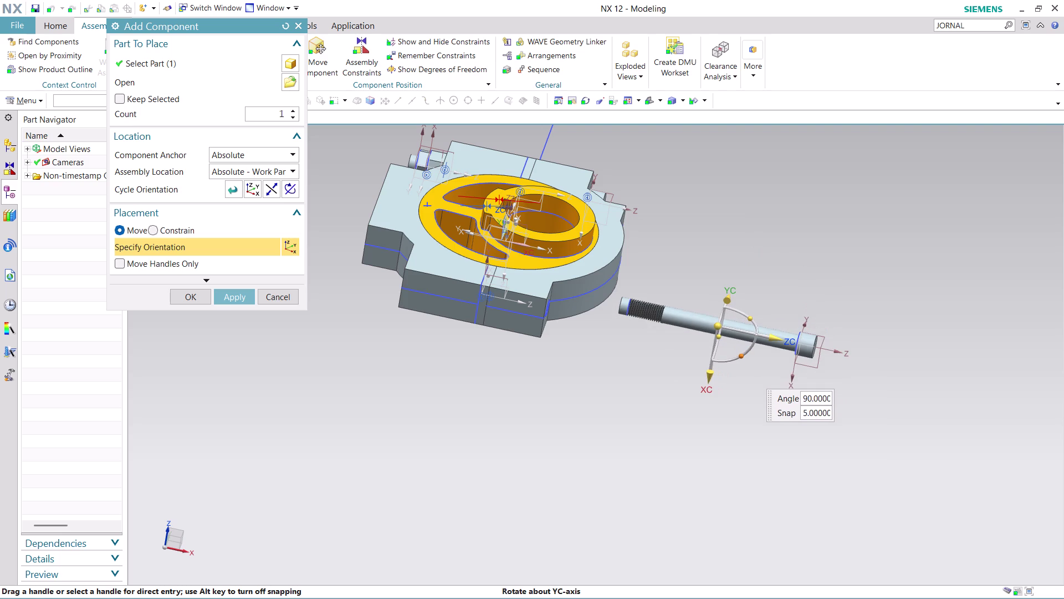
drag(815, 434, 818, 444)
drag(713, 384, 713, 415)
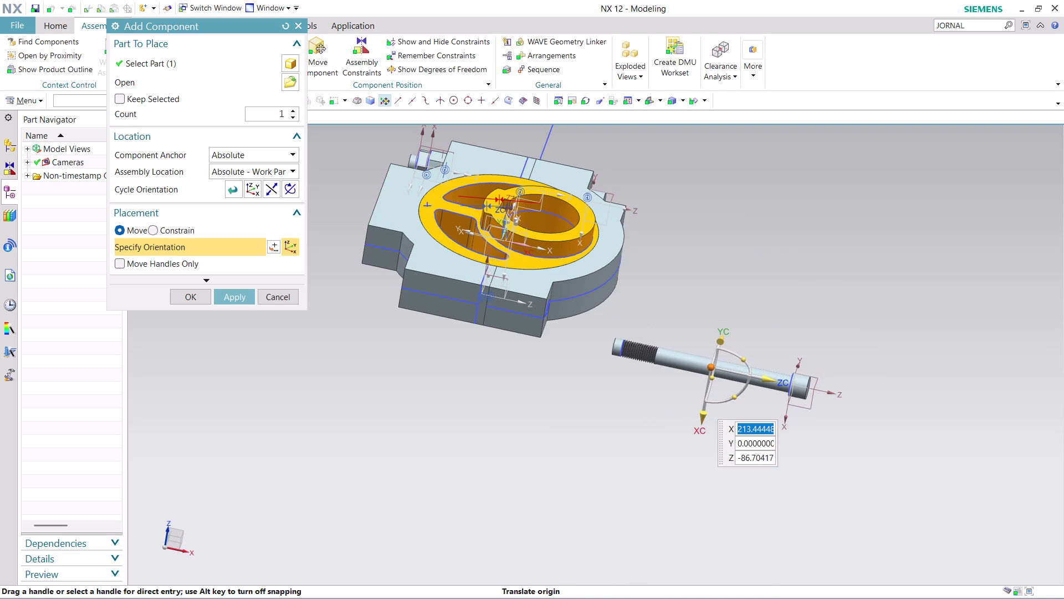
click(173, 292)
middle_drag(769, 340, 740, 330)
scroll(up, 3)
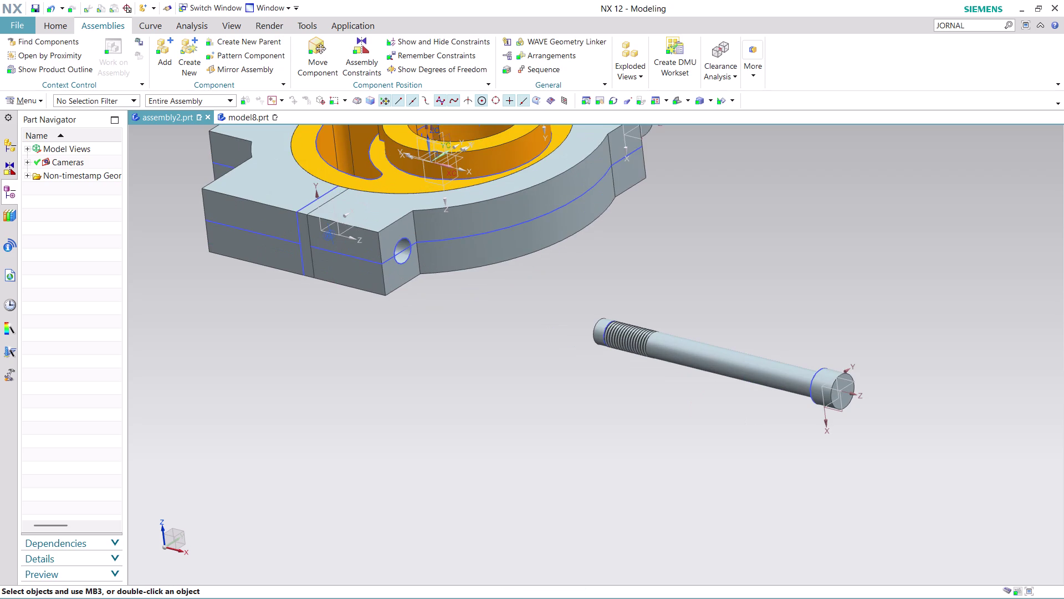
scroll(down, 3)
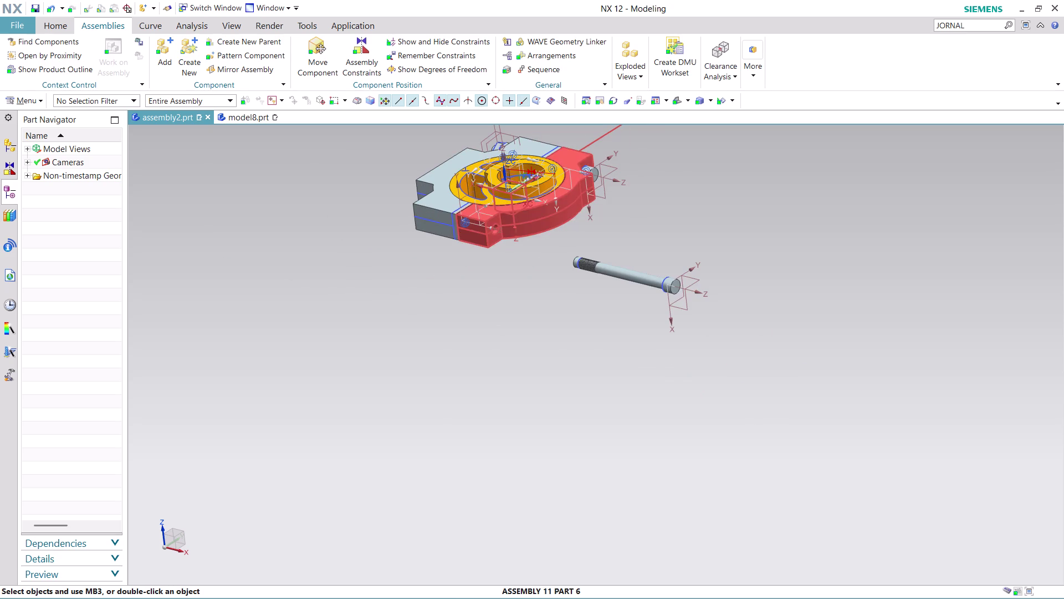
Start a Concentric constraint and pick the rod's circular end edge.
click(356, 50)
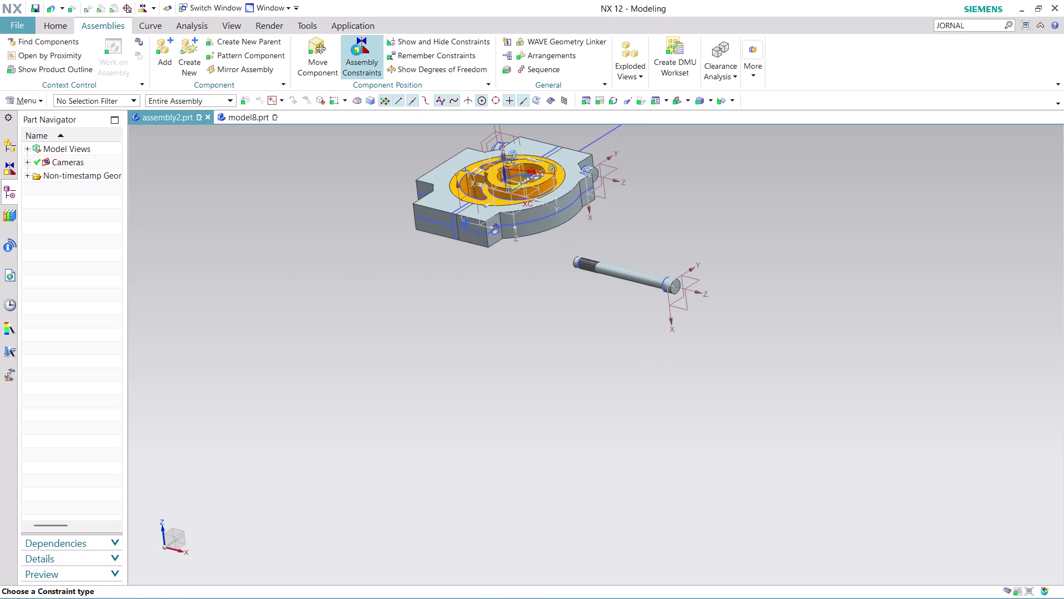
middle_drag(786, 322, 865, 320)
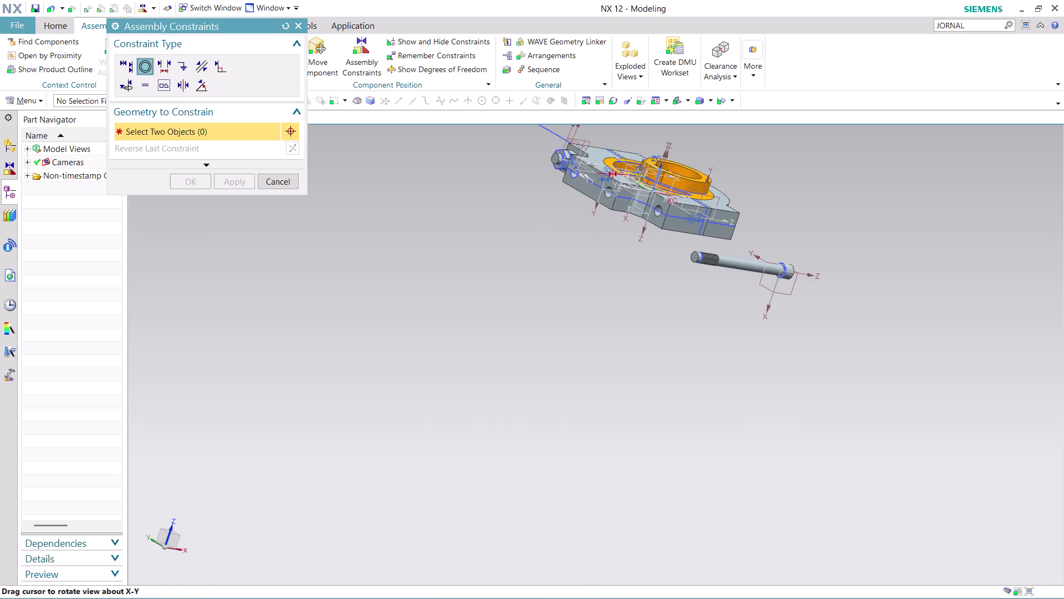
scroll(up, 3)
scroll(up, 3)
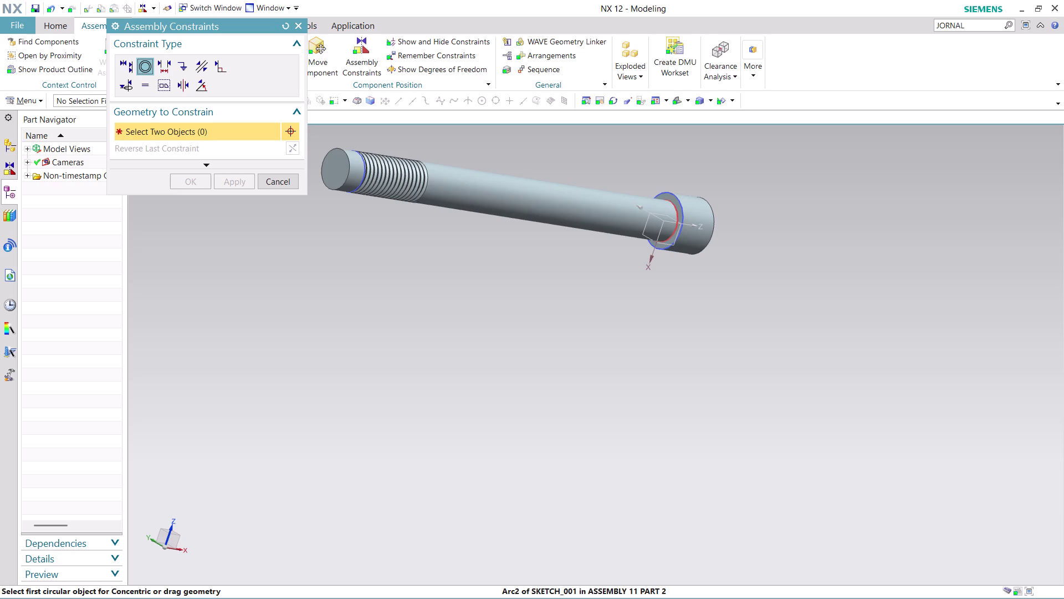
click(676, 219)
Select the fixture body's side hole edge as the concentric target.
scroll(down, 3)
middle_drag(620, 147, 612, 154)
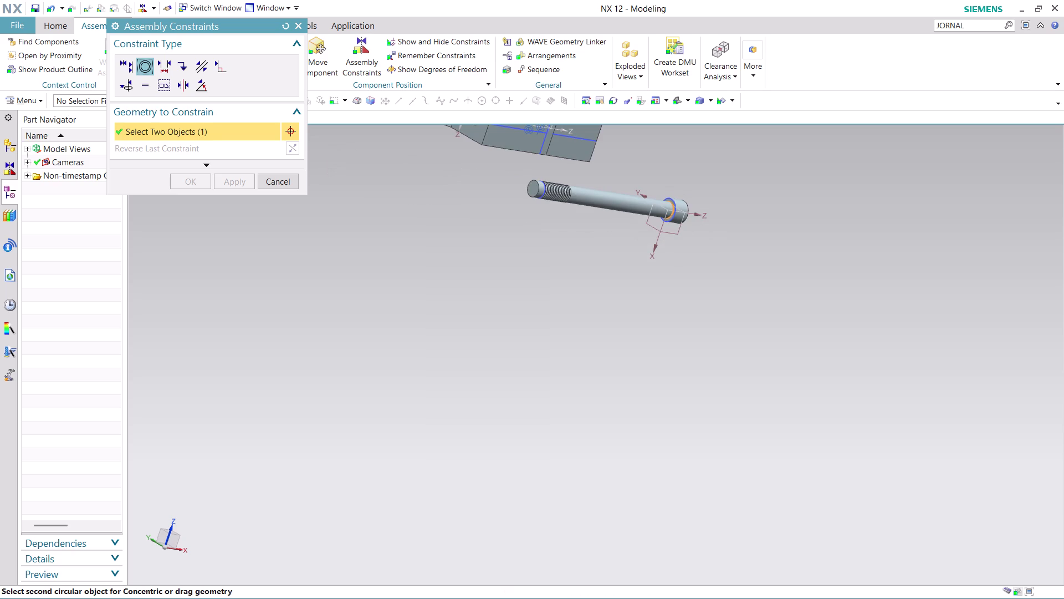
middle_drag(612, 154, 600, 171)
scroll(down, 3)
scroll(up, 3)
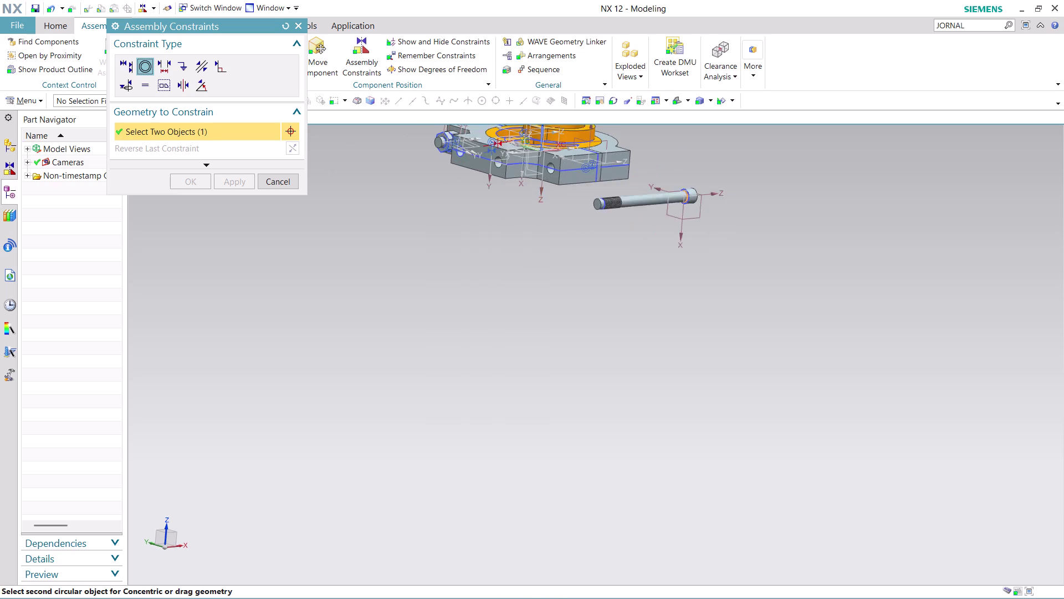
scroll(up, 3)
middle_click(694, 176)
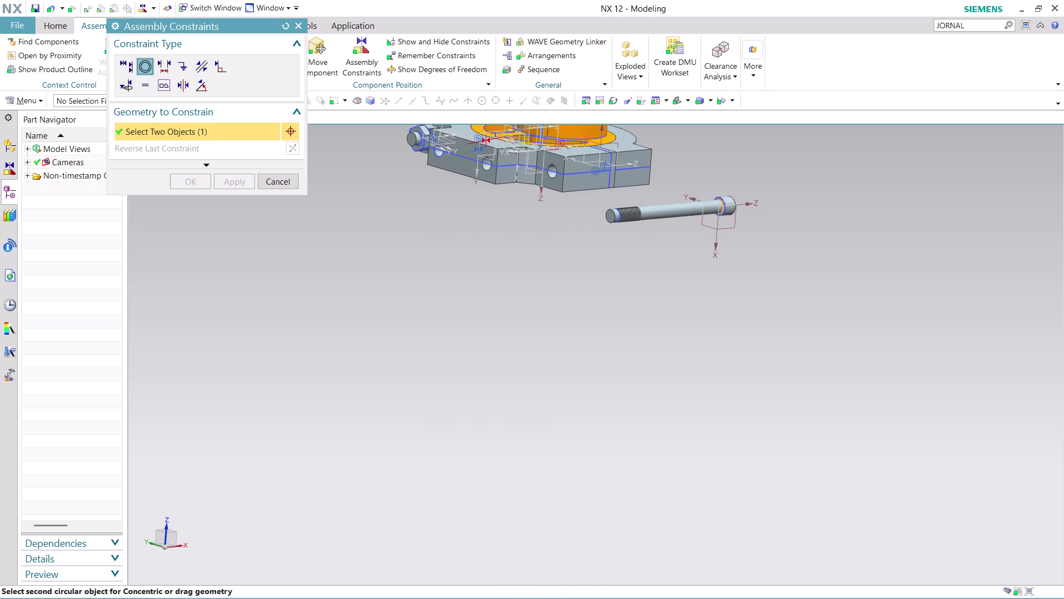
middle_click(694, 177)
scroll(down, 3)
middle_drag(680, 165, 658, 175)
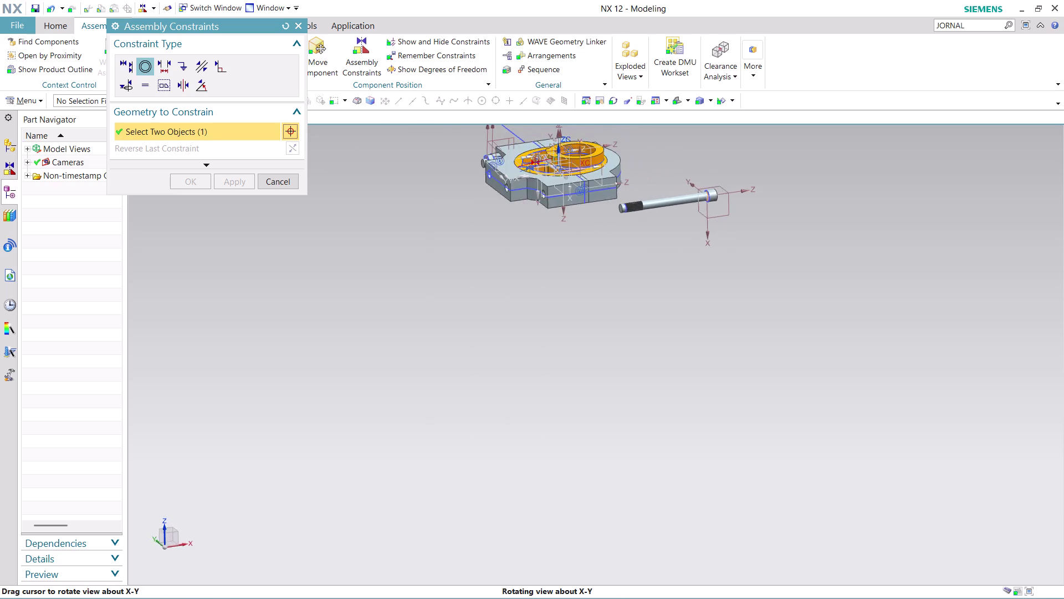
middle_drag(658, 175, 606, 201)
scroll(up, 3)
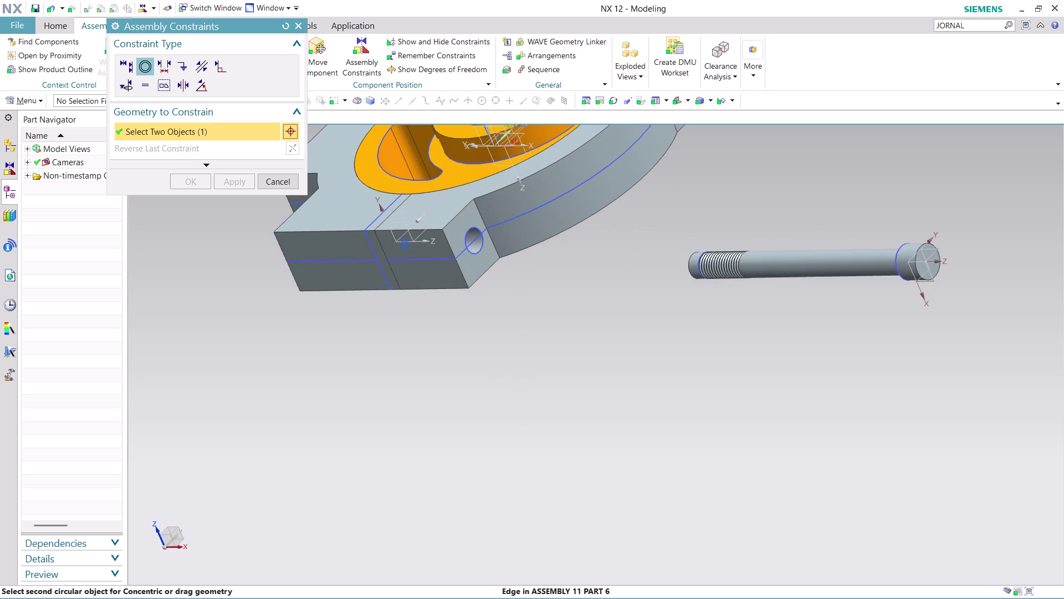
click(482, 230)
Check the seated rod from several angles and apply the constraint.
middle_drag(587, 269, 692, 305)
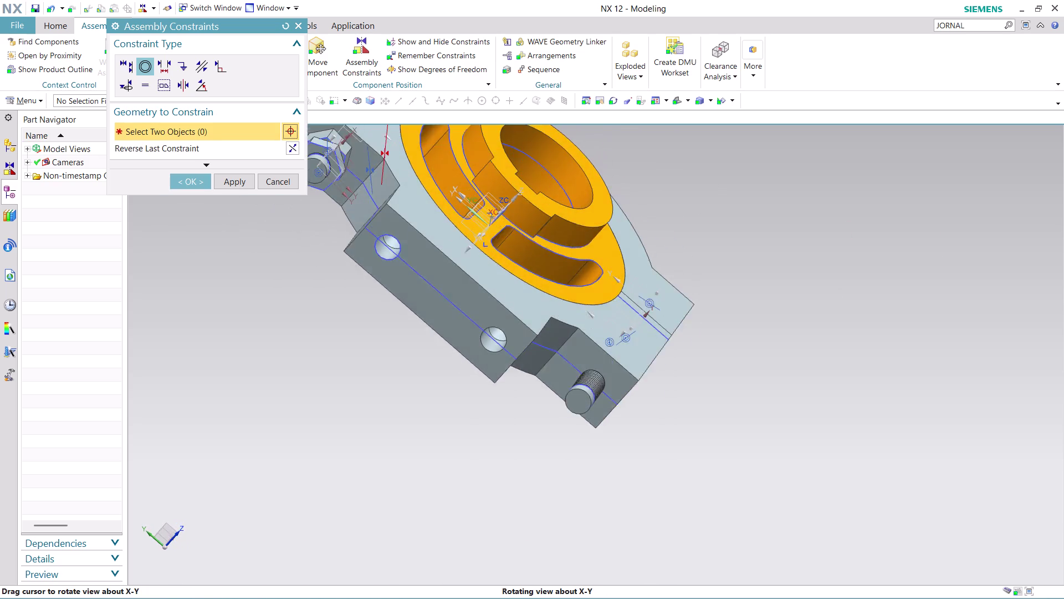
middle_drag(692, 305, 691, 314)
scroll(down, 3)
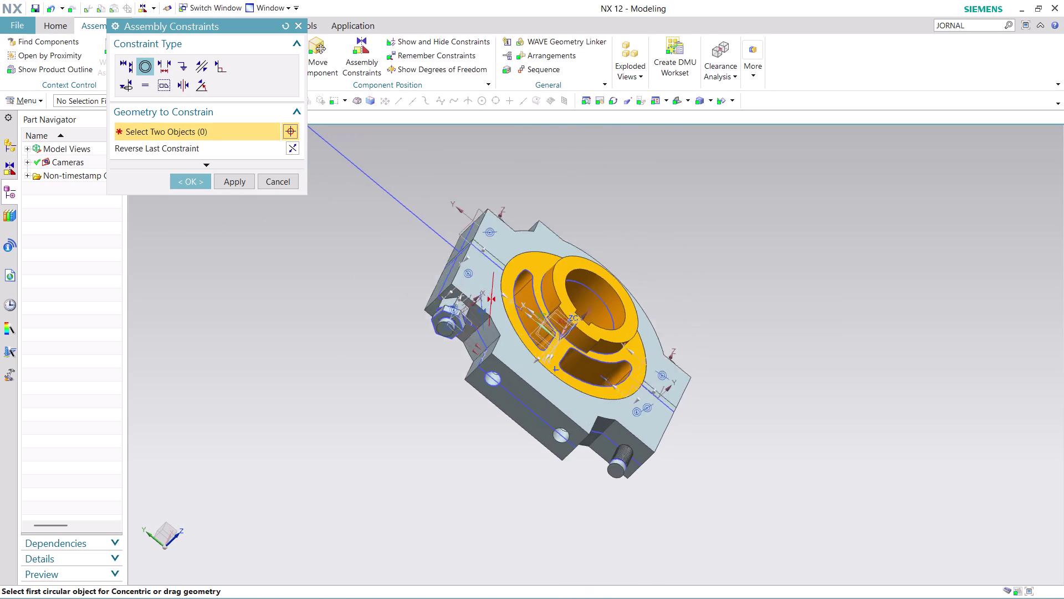
scroll(down, 3)
scroll(up, 3)
middle_drag(688, 448, 729, 443)
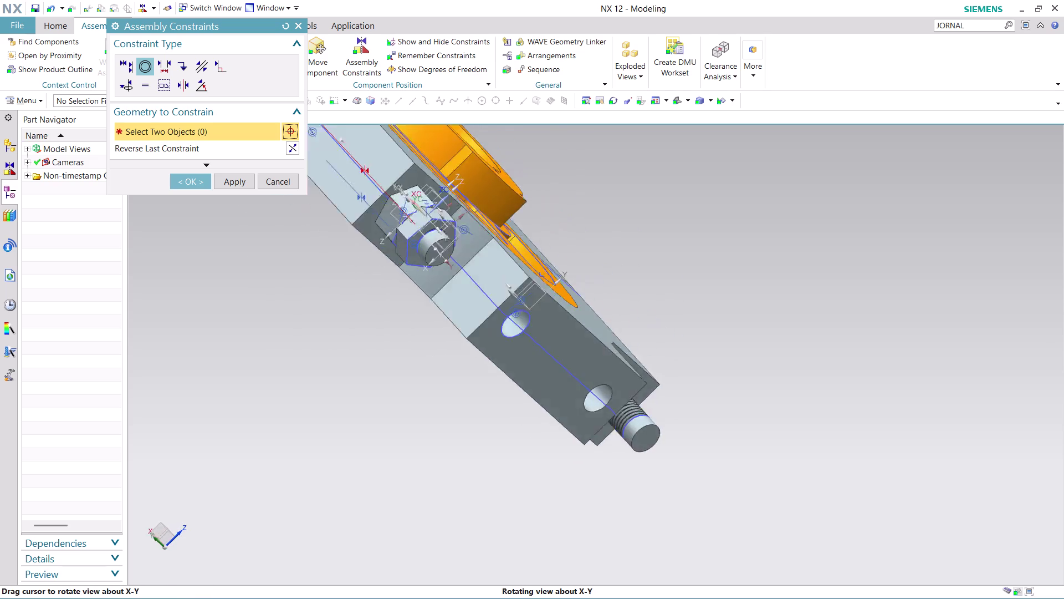
middle_drag(729, 442, 734, 458)
middle_drag(735, 459, 721, 486)
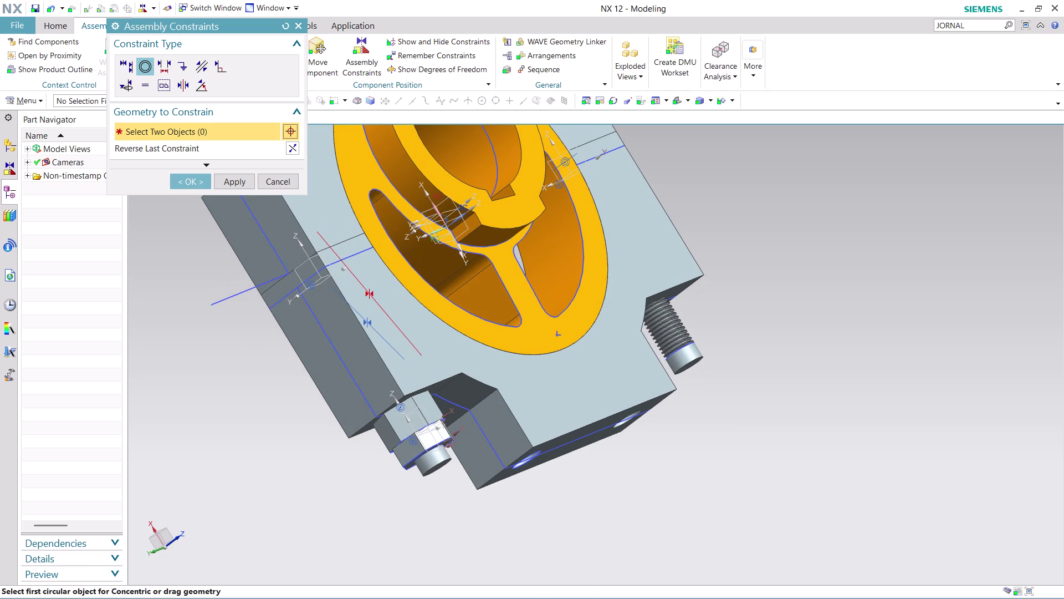
click(191, 185)
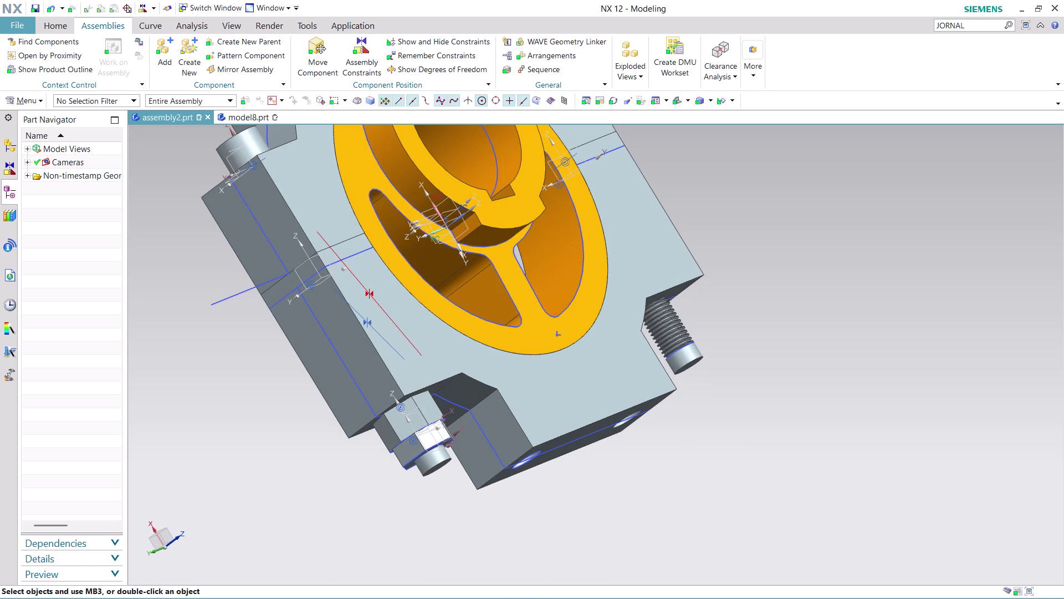
Choose the ASSEMBLY 11 PART 3 hex nut file as the new component.
click(170, 52)
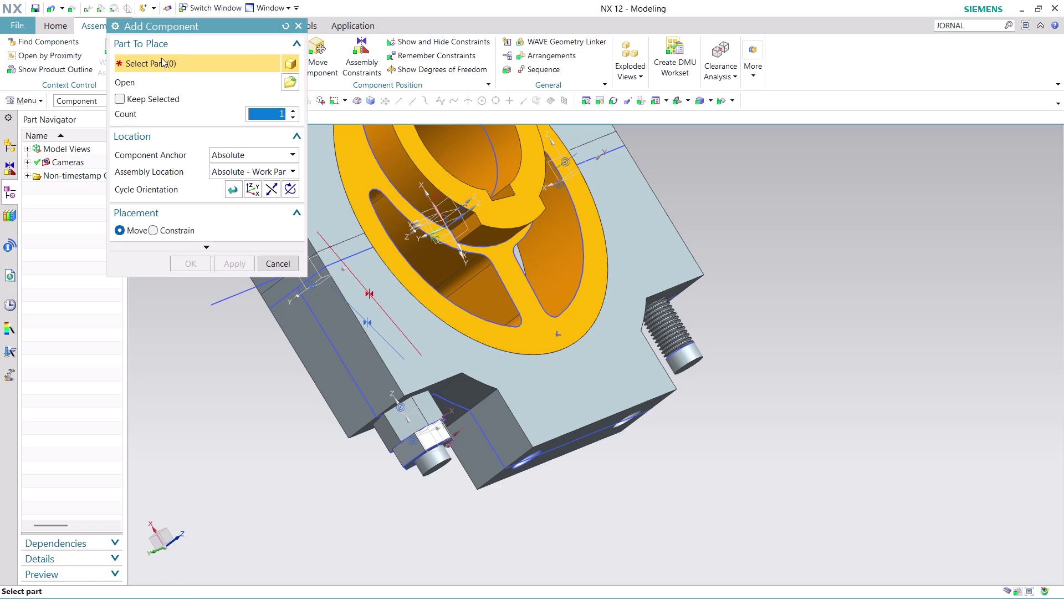
click(287, 82)
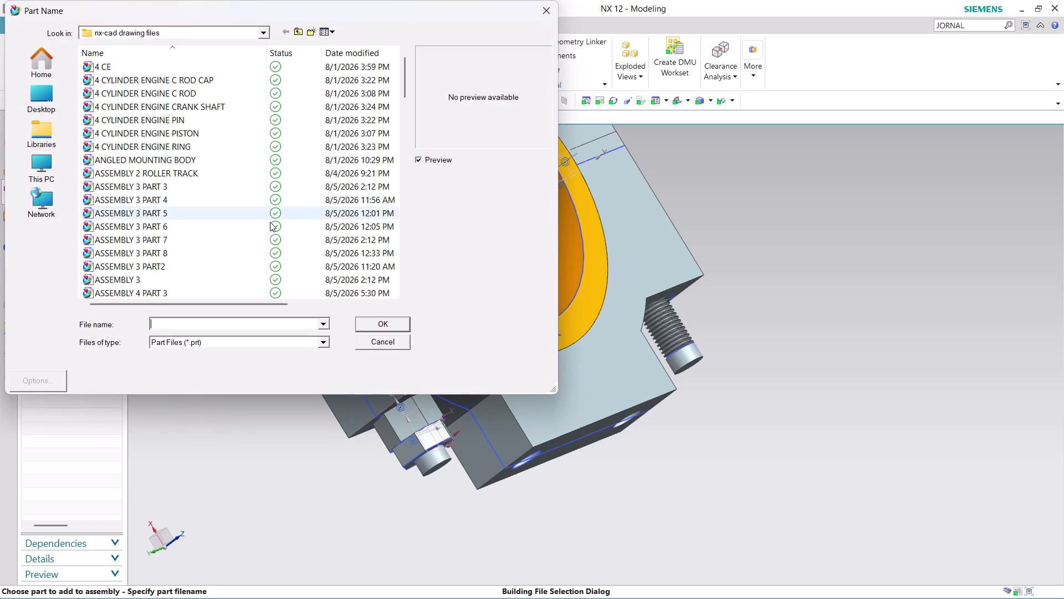
scroll(down, 3)
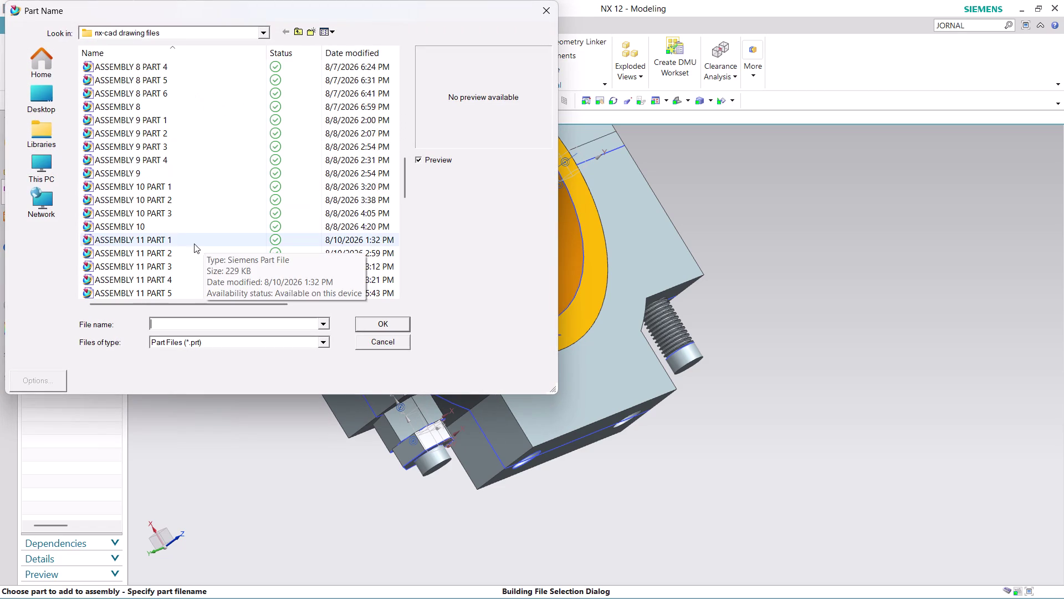
click(180, 262)
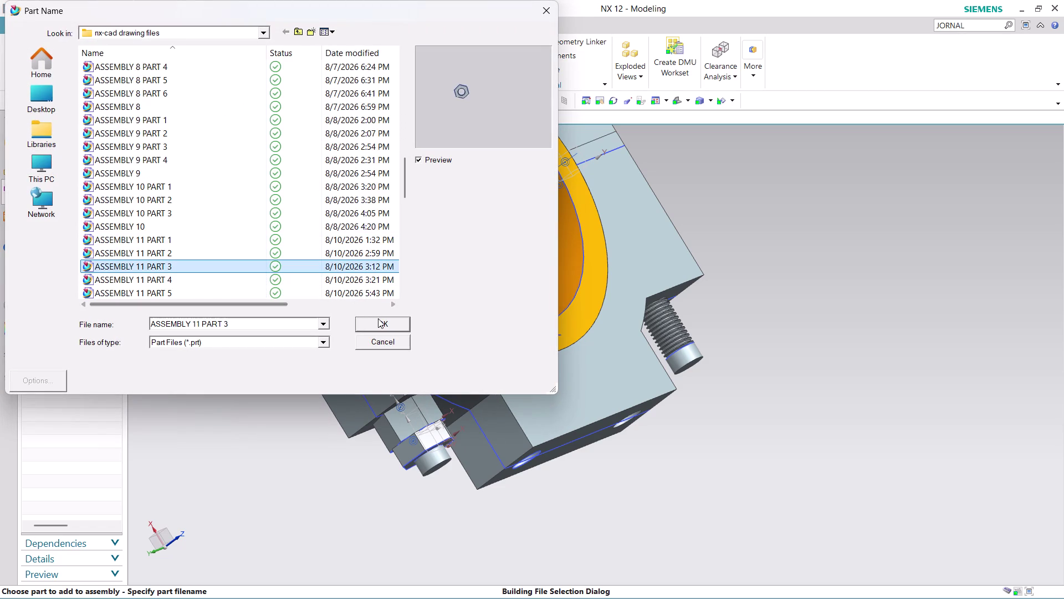
click(378, 318)
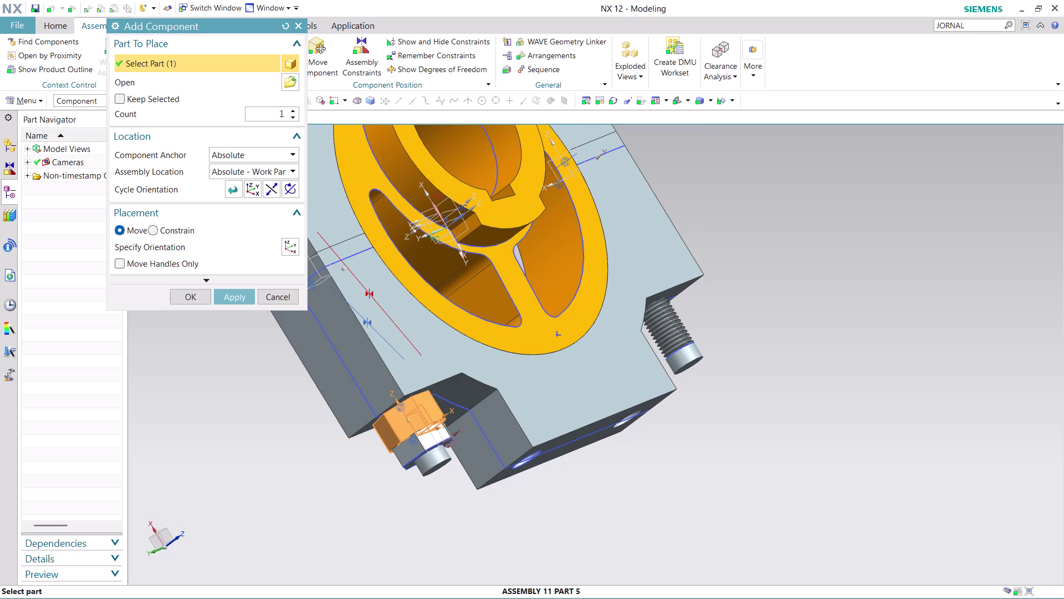
Set location to Absolute - Displayed Part and raise the nut above the fixture.
click(283, 173)
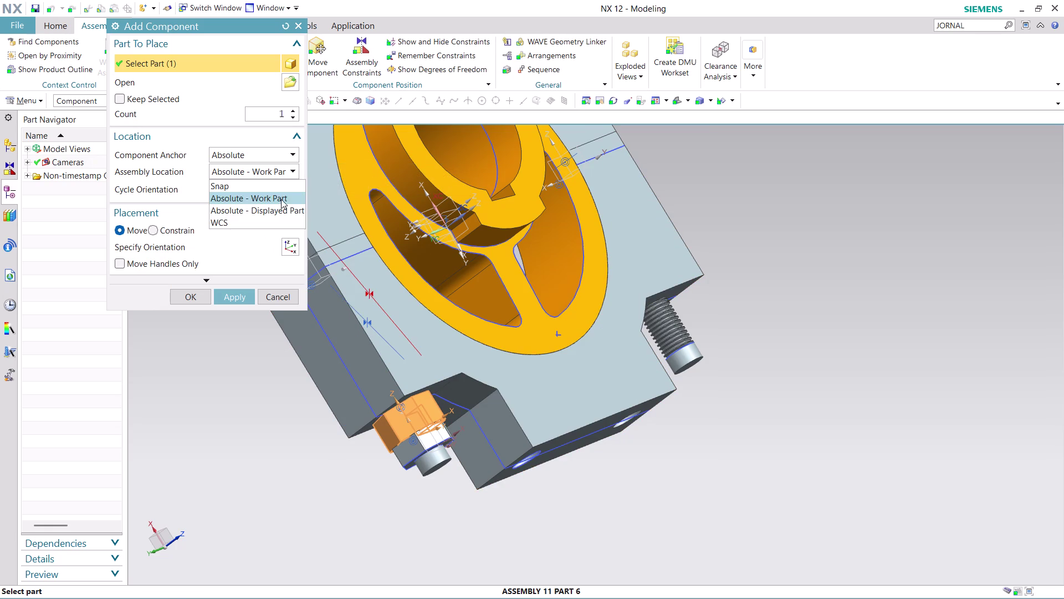
click(281, 209)
drag(490, 195, 742, 177)
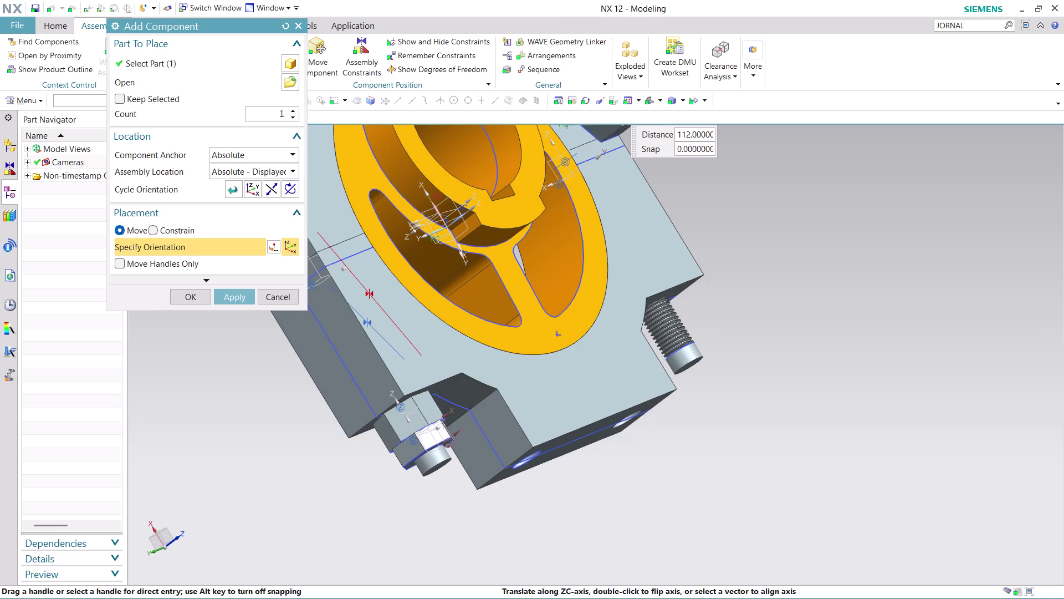
drag(742, 177, 676, 271)
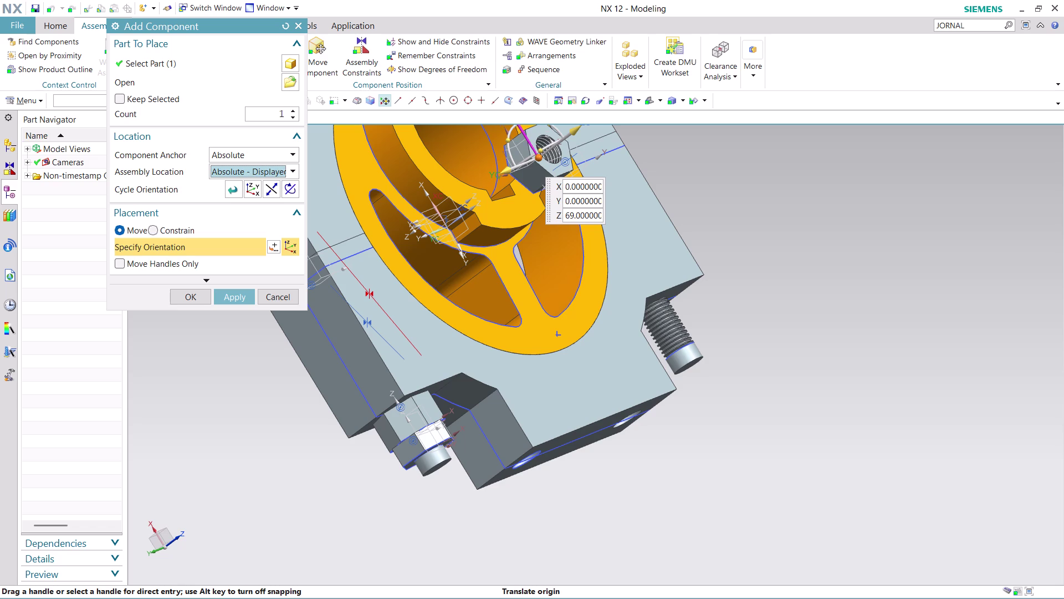
drag(523, 134, 585, 184)
scroll(down, 3)
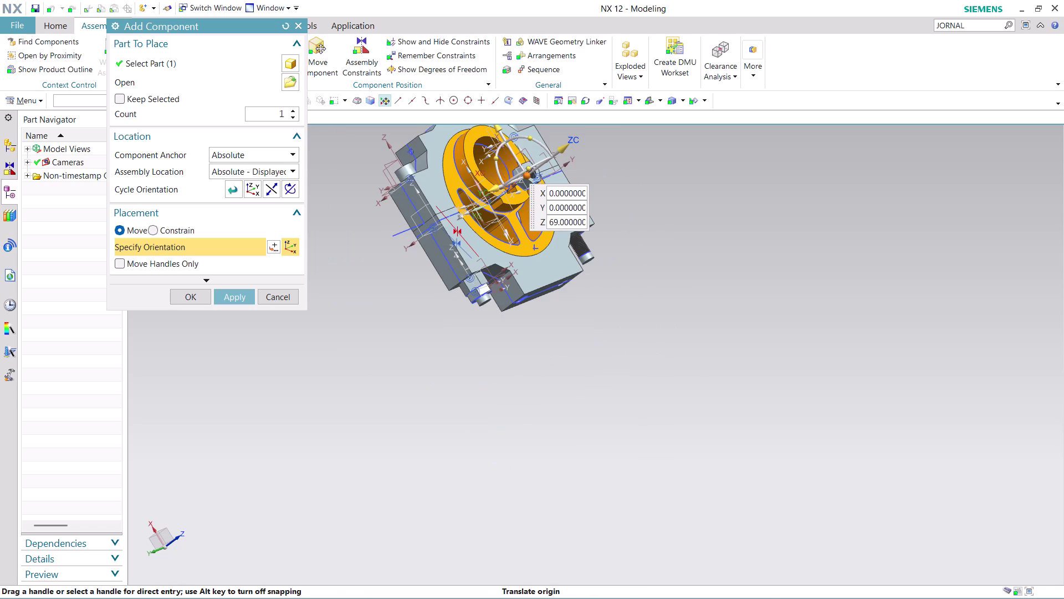
Slide the nut away, rotate it 45 degrees, shift it along Y, and confirm.
drag(503, 132, 654, 265)
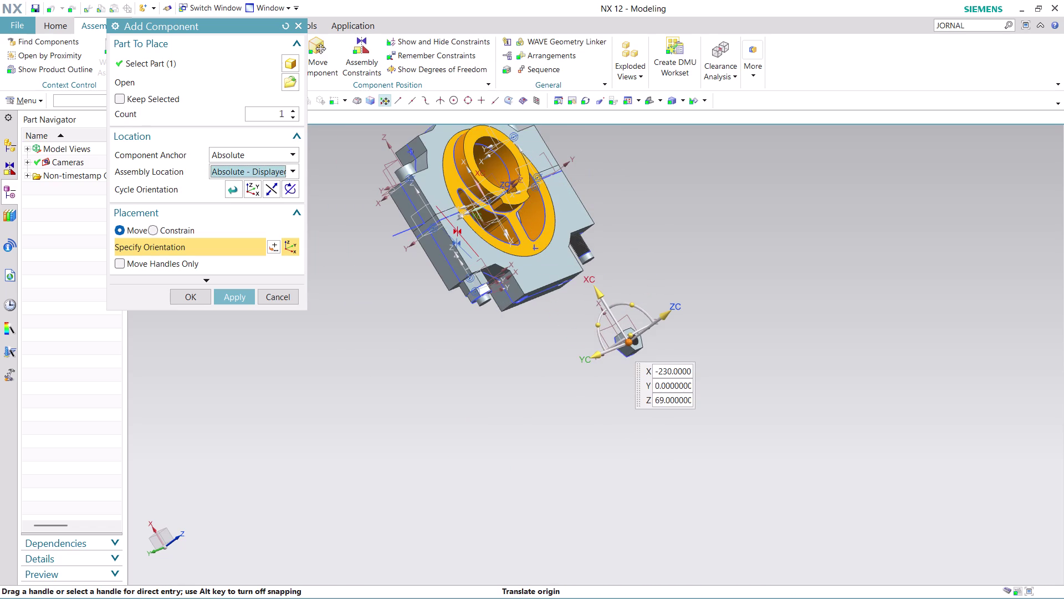
drag(632, 307, 590, 299)
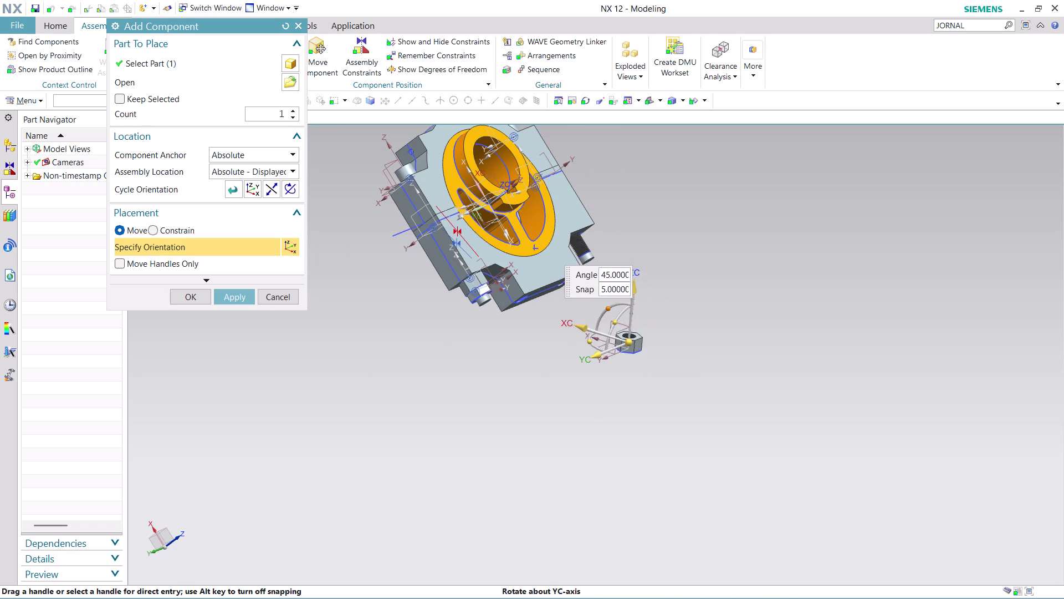
drag(590, 299, 538, 346)
drag(587, 360, 586, 359)
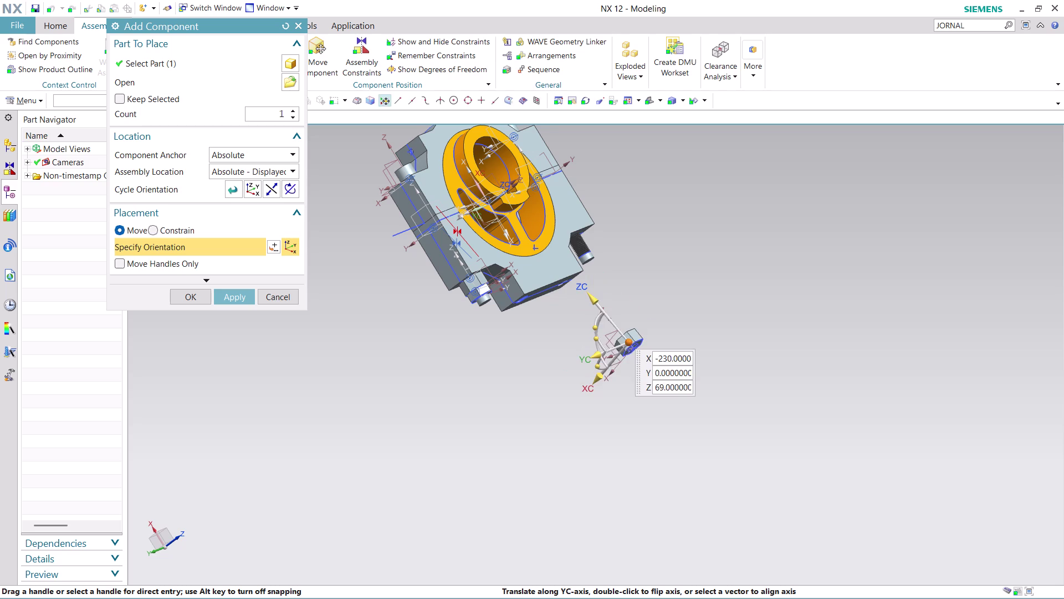
drag(586, 360, 676, 313)
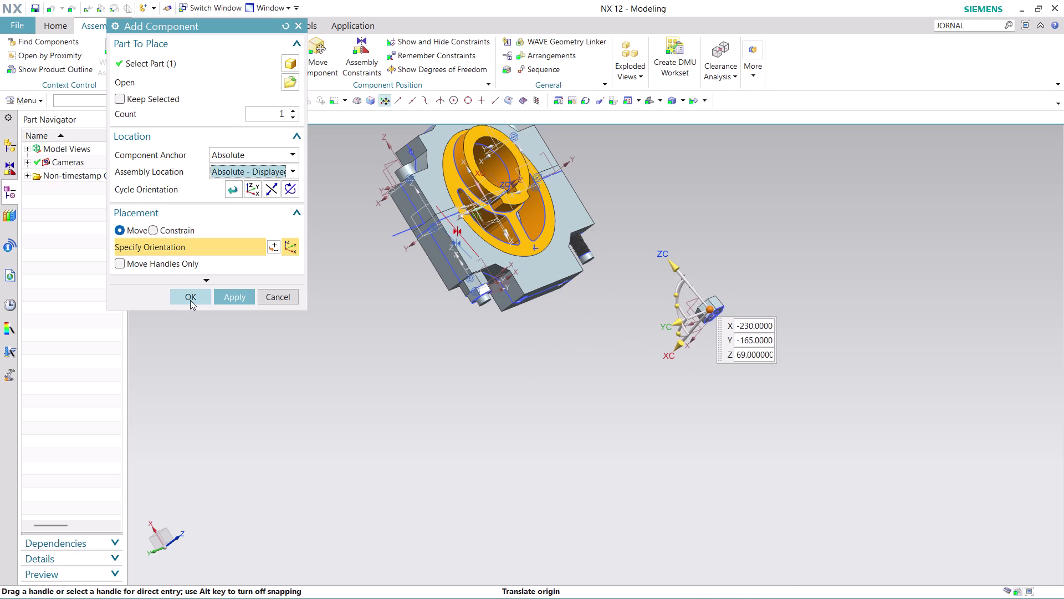
click(190, 300)
scroll(down, 3)
middle_drag(620, 323, 584, 294)
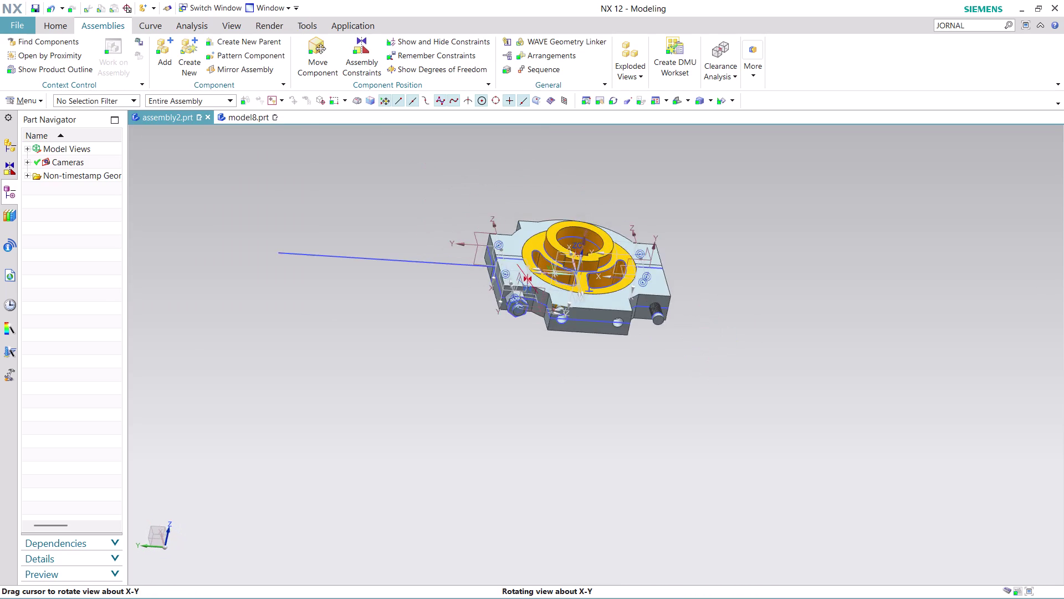
middle_drag(584, 295, 577, 288)
scroll(down, 3)
scroll(up, 3)
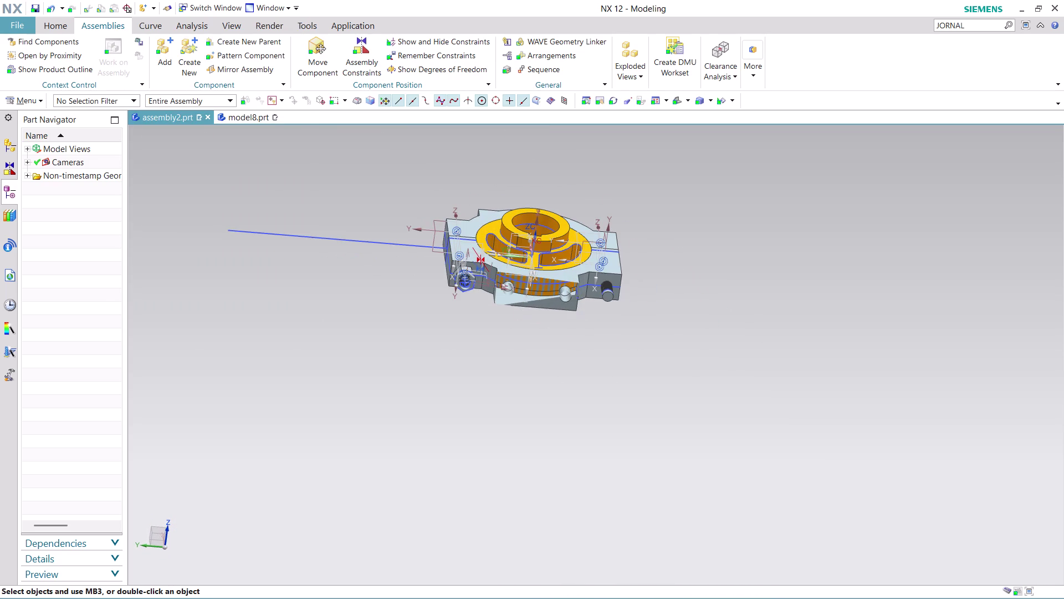
middle_drag(705, 315, 744, 339)
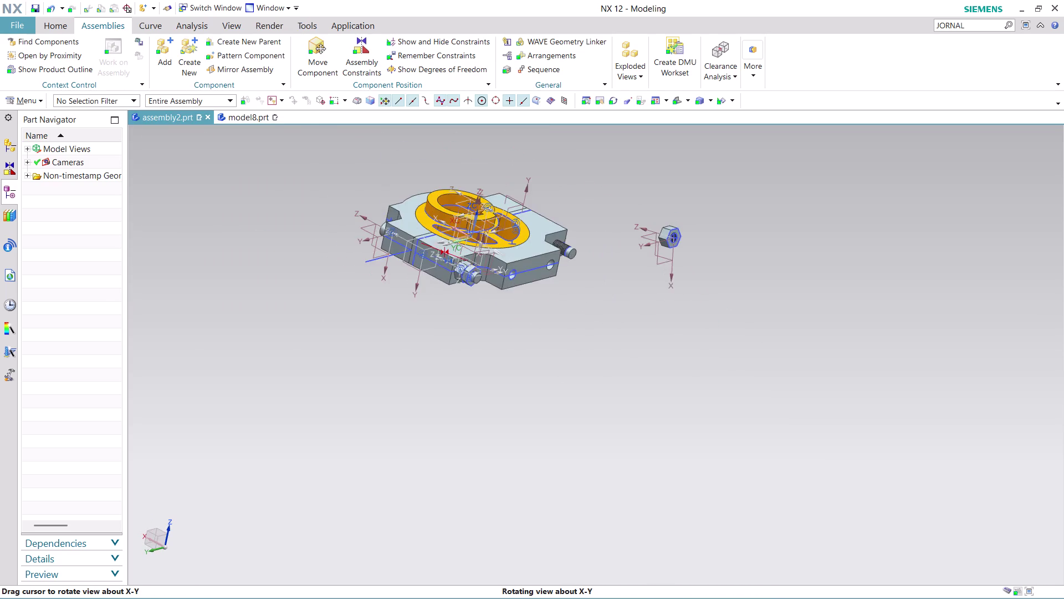
middle_drag(745, 340, 743, 337)
scroll(up, 3)
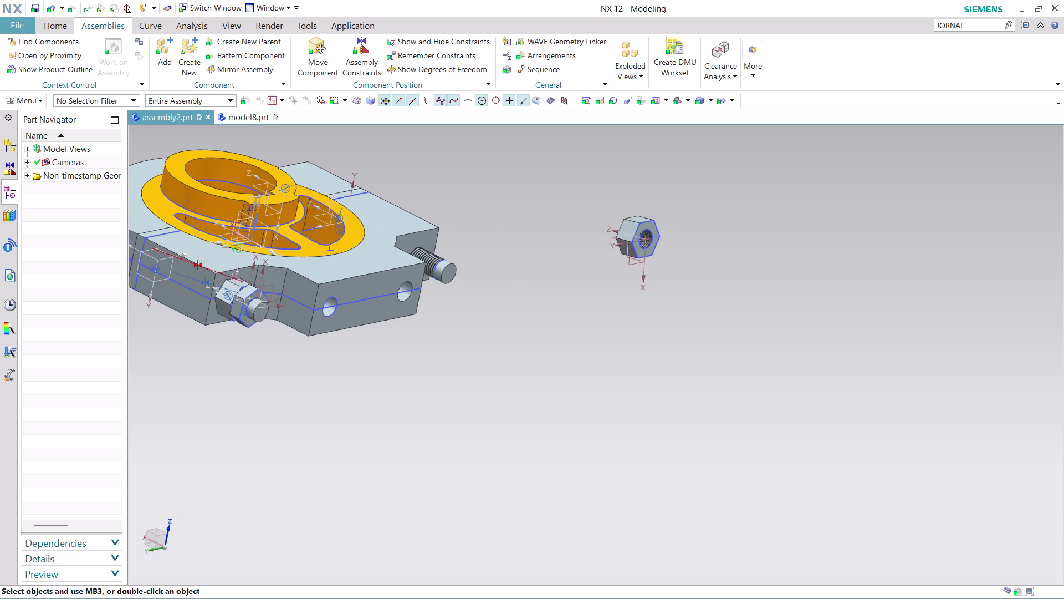
middle_drag(574, 299, 600, 318)
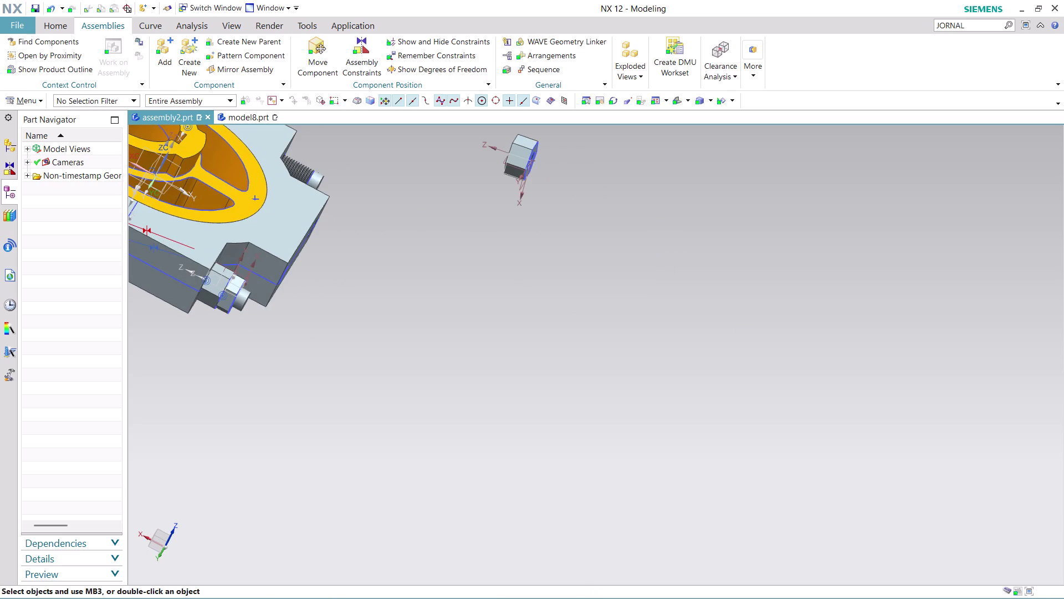
scroll(down, 3)
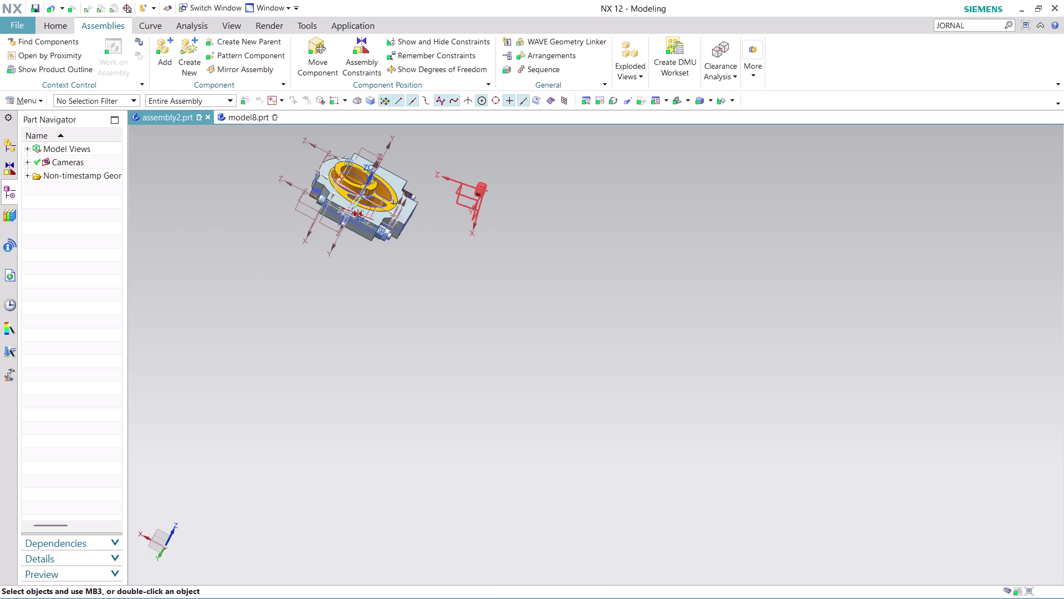
middle_drag(448, 225, 482, 312)
scroll(up, 3)
scroll(up, 3)
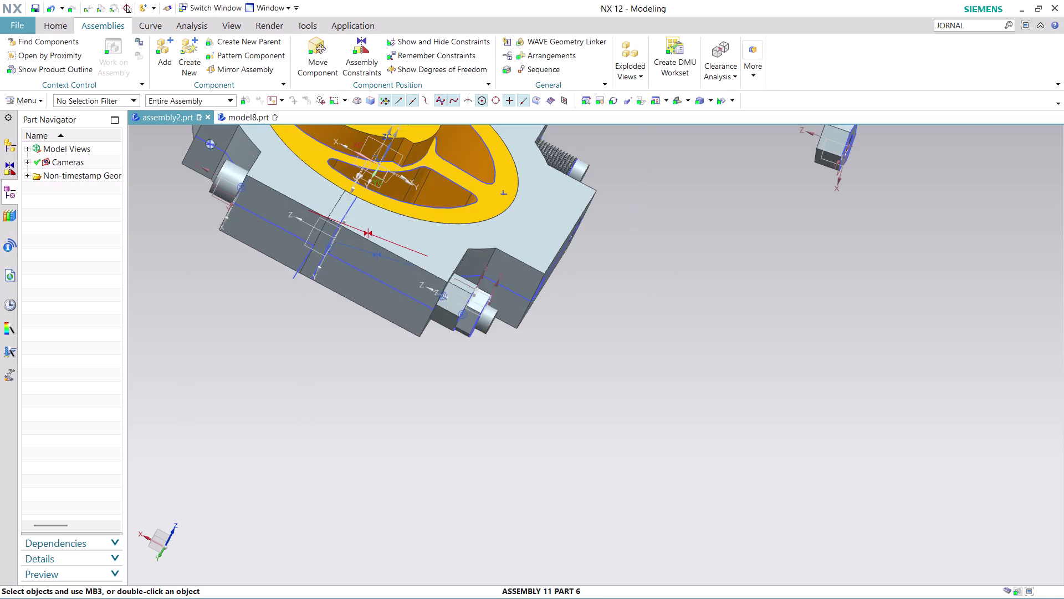
scroll(down, 3)
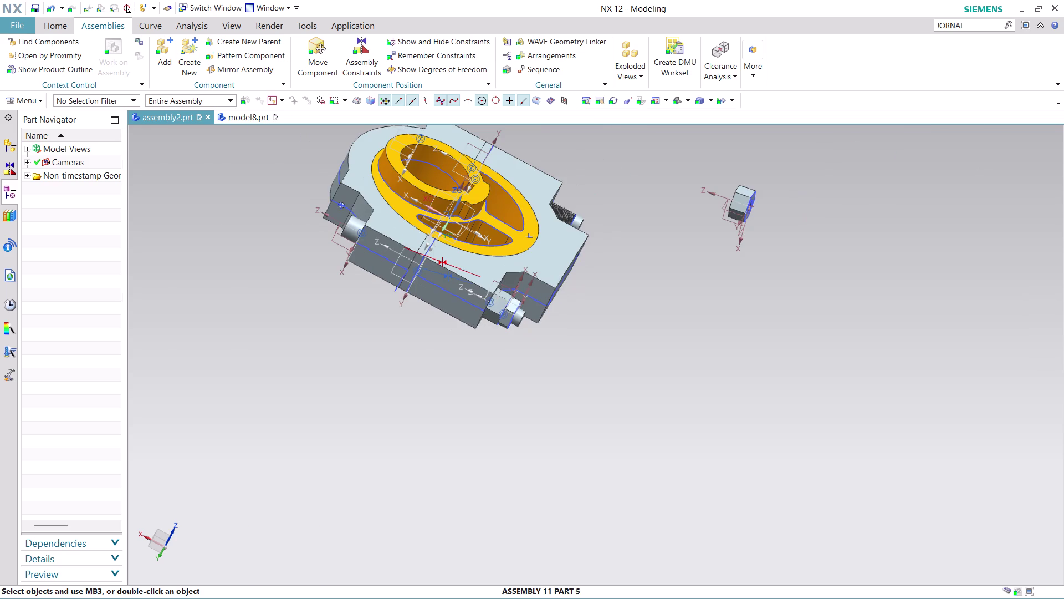
key(ctrl+z)
key(ctrl+z)
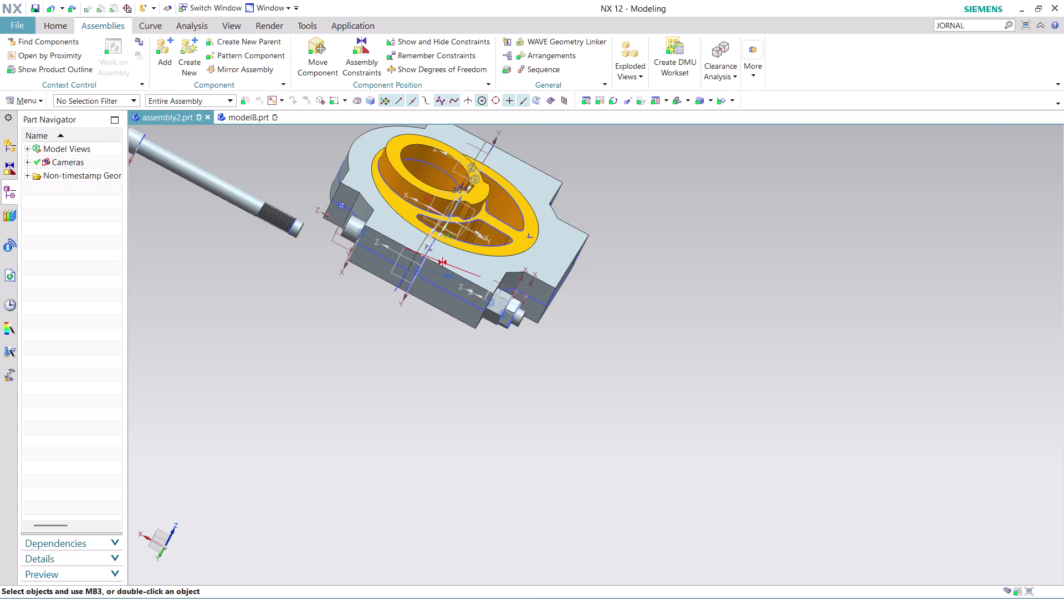
key(ctrl+z)
key(ctrl+z)
key(ctrl+z)
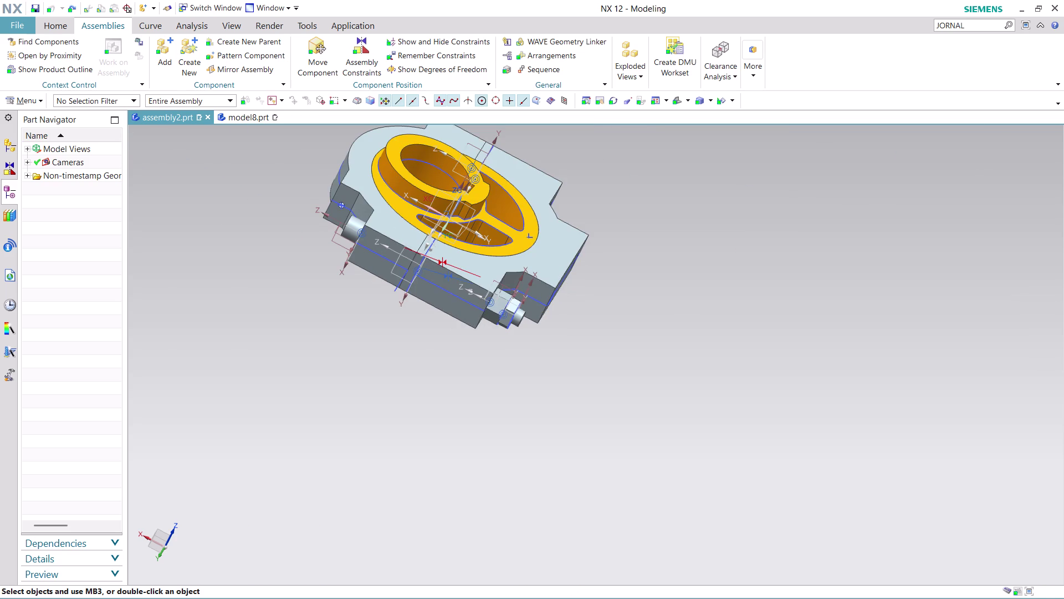
key(ctrl+z)
key(ctrl+z)
key(ctrl+z)
key(ctrl+z)
key(ctrl+z)
key(ctrl+z)
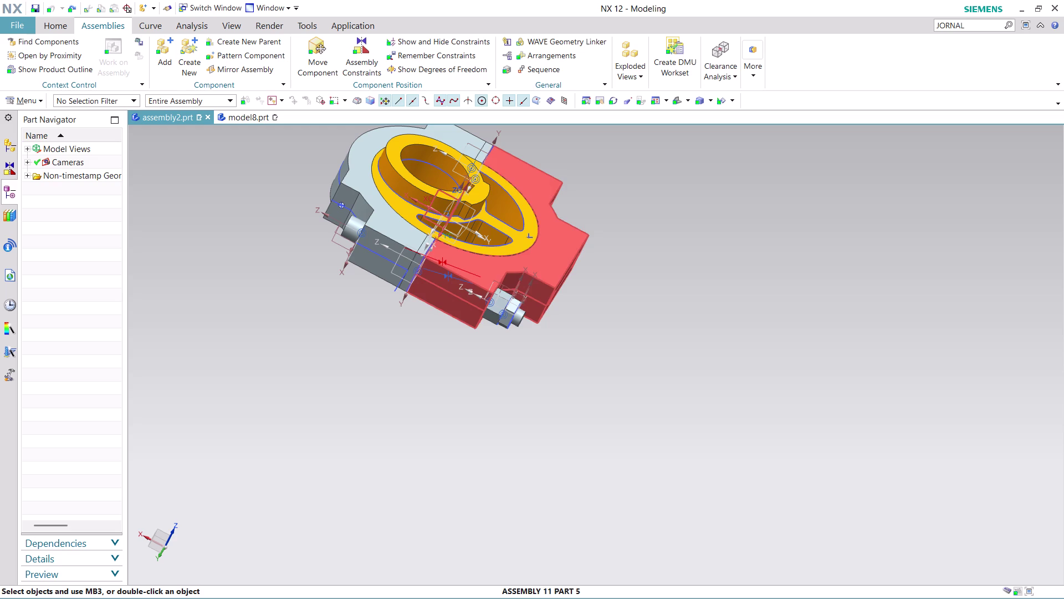
scroll(up, 3)
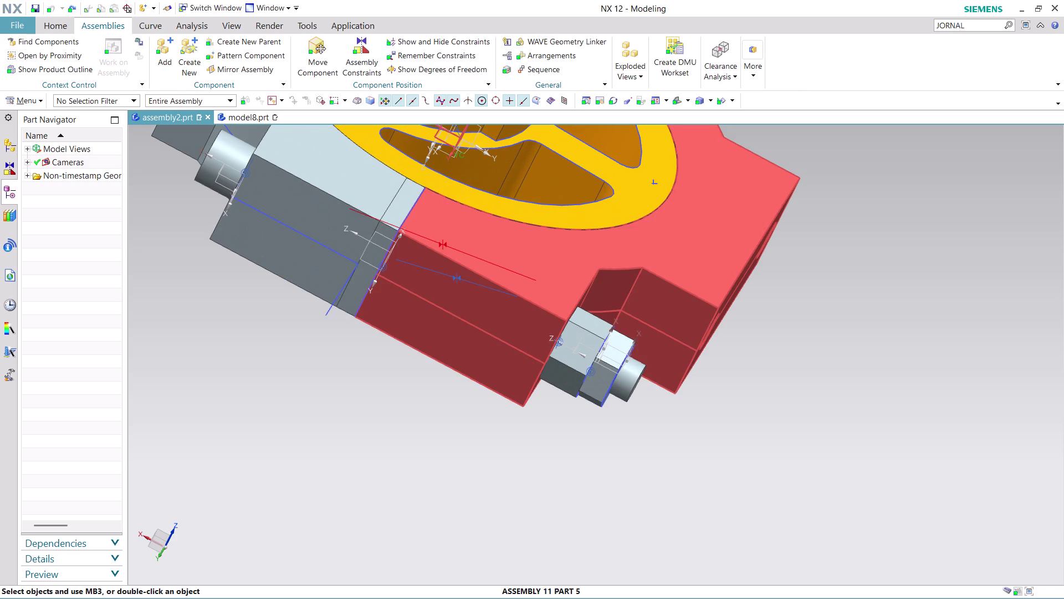
scroll(down, 3)
scroll(down, 3)
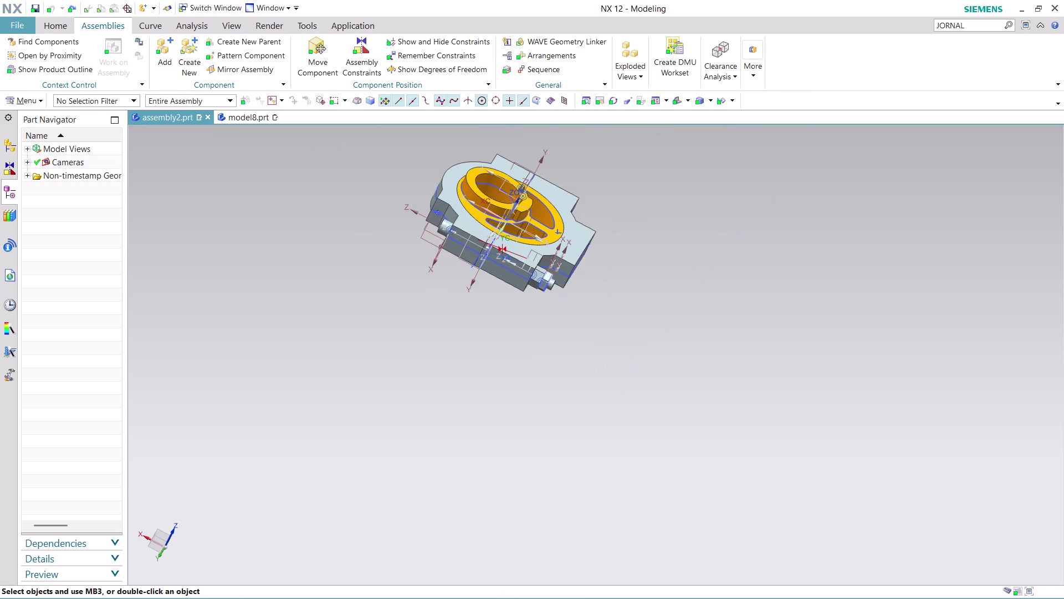
key(ctrl+z)
key(ctrl+z)
key(ctrl+z)
key(ctrl+z)
key(ctrl+z)
key(ctrl+z)
key(ctrl+z)
key(ctrl+z)
key(ctrl+z)
key(ctrl+z)
key(ctrl+z)
key(ctrl+z)
key(ctrl+z)
key(ctrl+z)
key(ctrl+z)
scroll(up, 3)
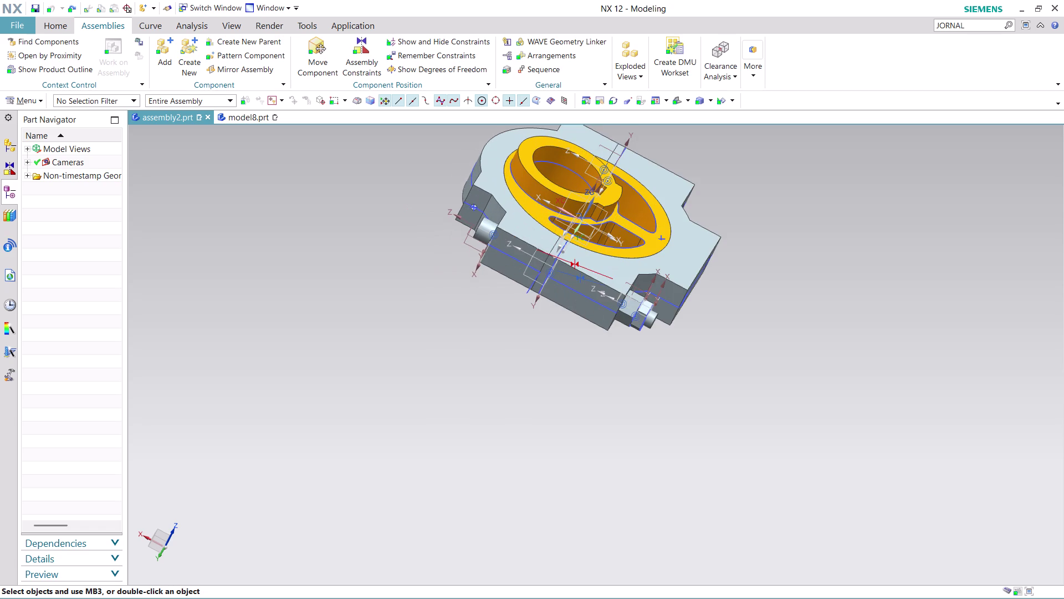
scroll(up, 3)
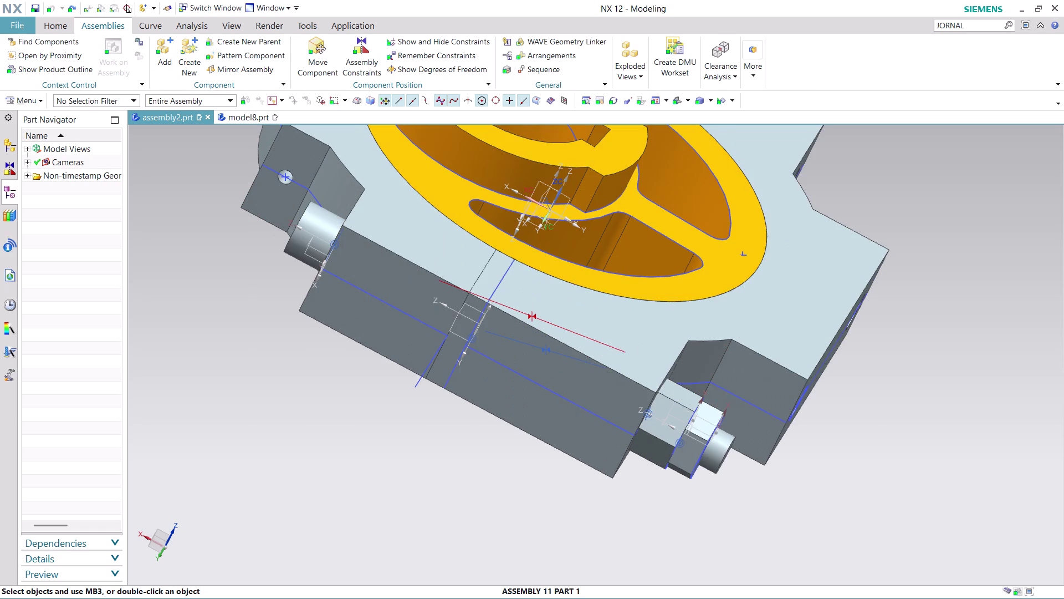
scroll(down, 3)
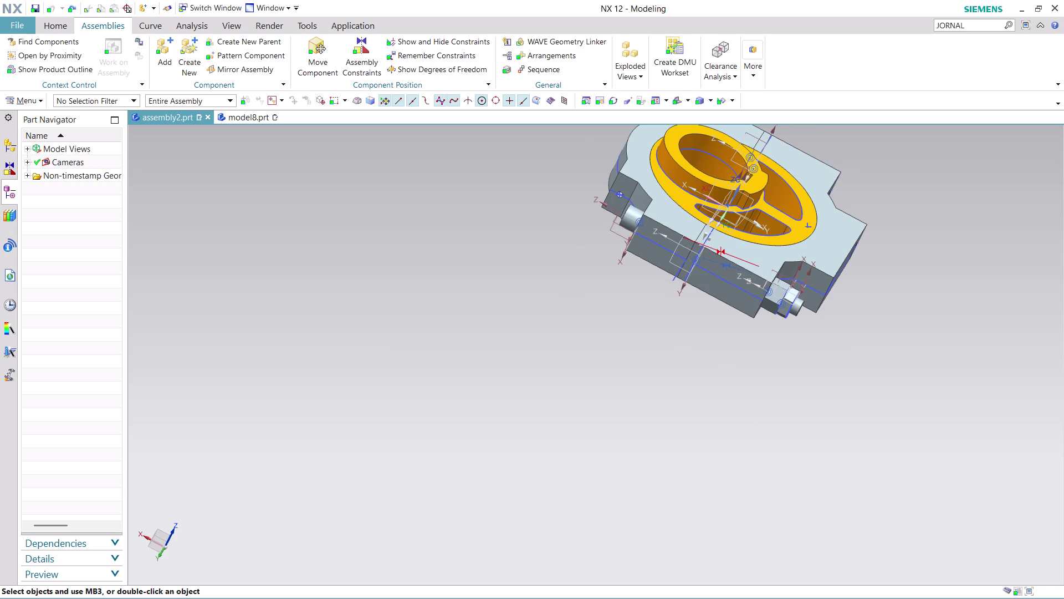
scroll(up, 3)
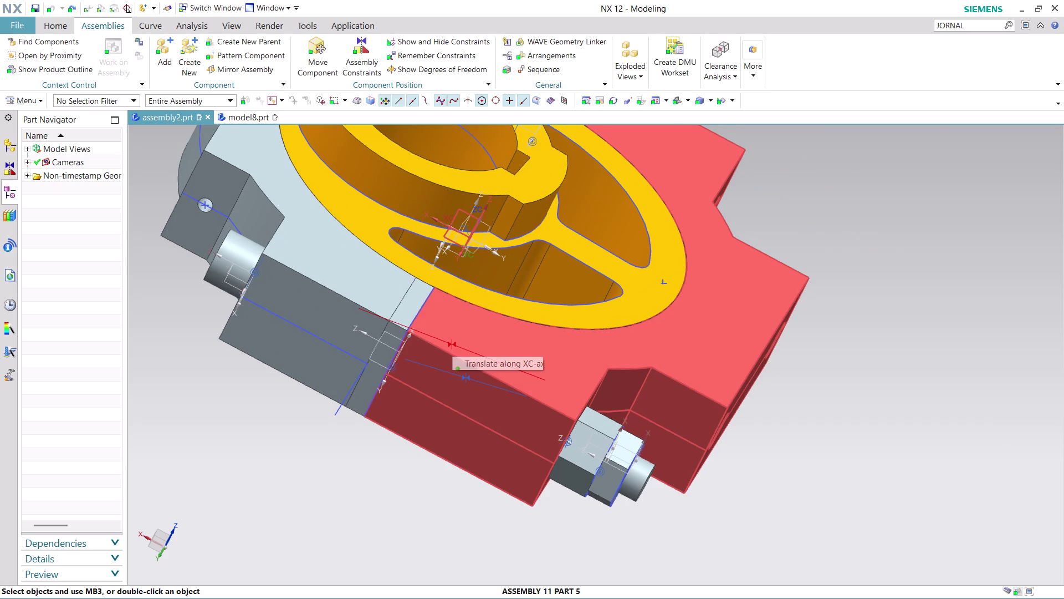
scroll(up, 3)
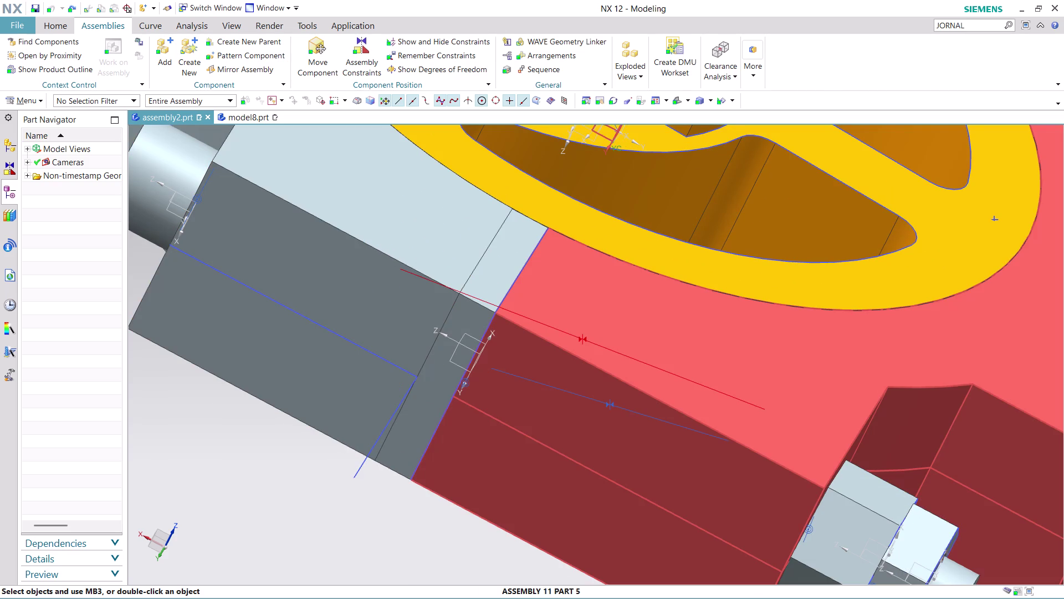
middle_drag(685, 200, 685, 248)
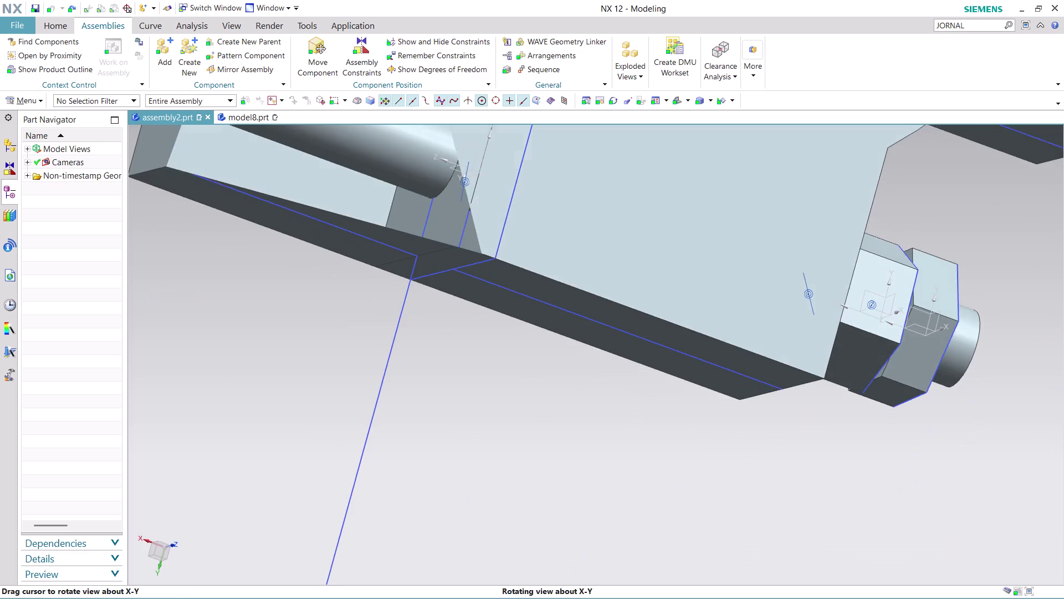
scroll(down, 3)
scroll(up, 3)
scroll(up, 3)
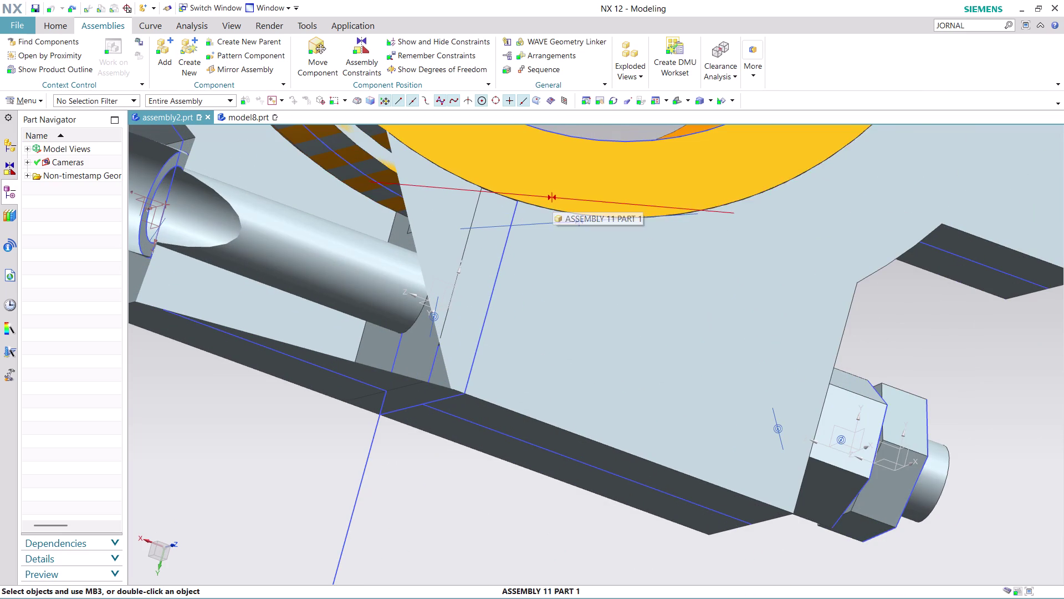
scroll(up, 3)
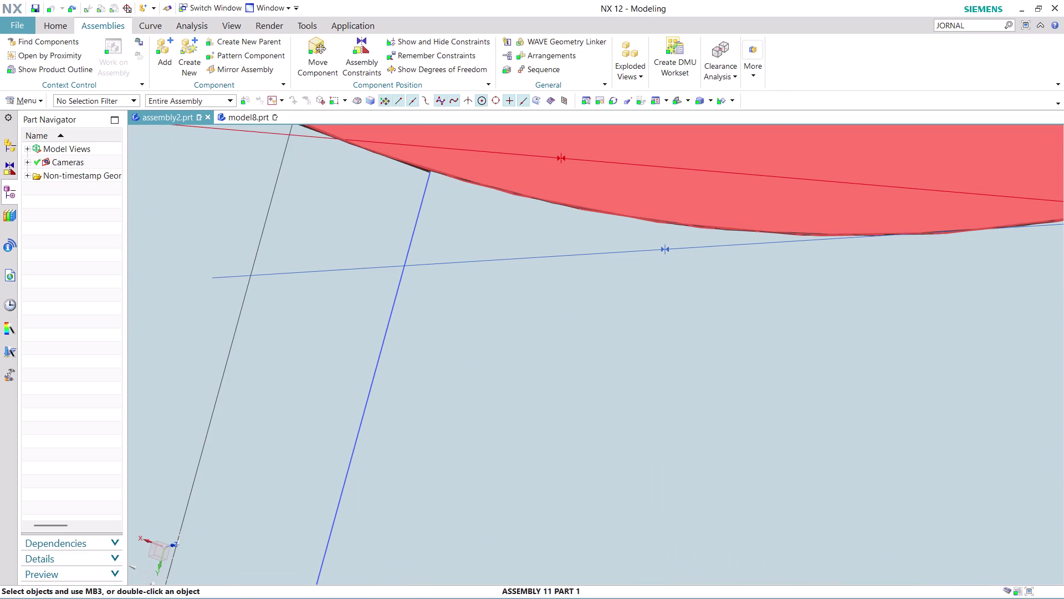
Start deleting the yellow ring from its shortcut menu, then cancel.
scroll(down, 3)
scroll(up, 3)
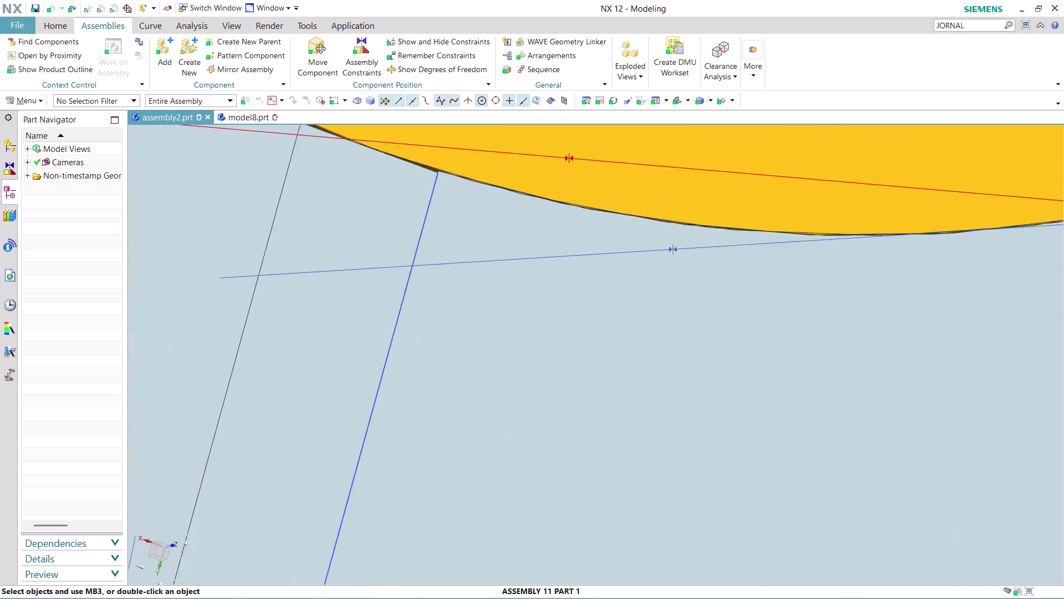
scroll(up, 3)
scroll(up, 3)
scroll(down, 3)
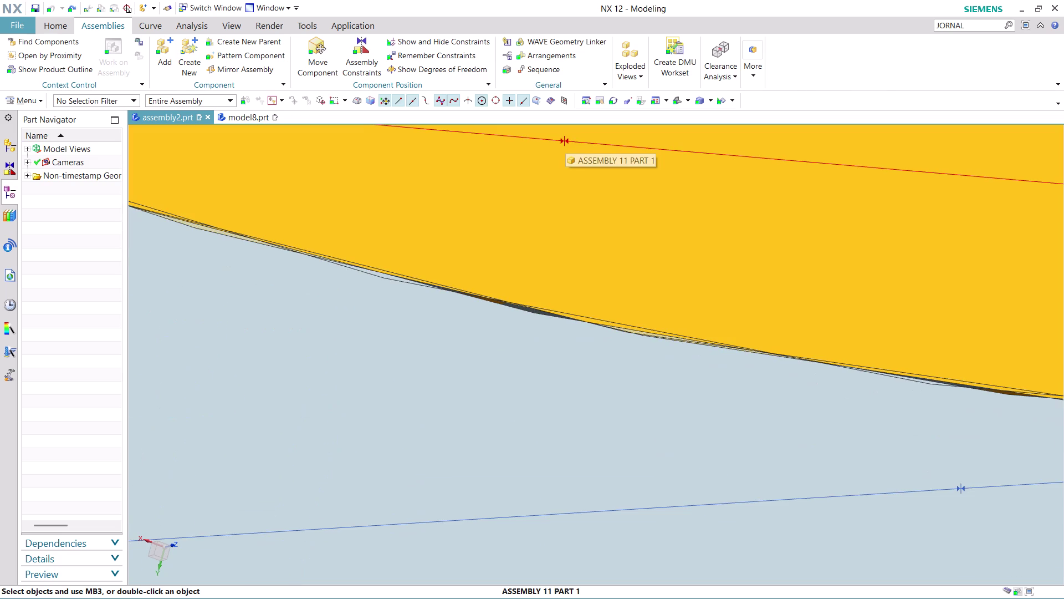
right_click(563, 140)
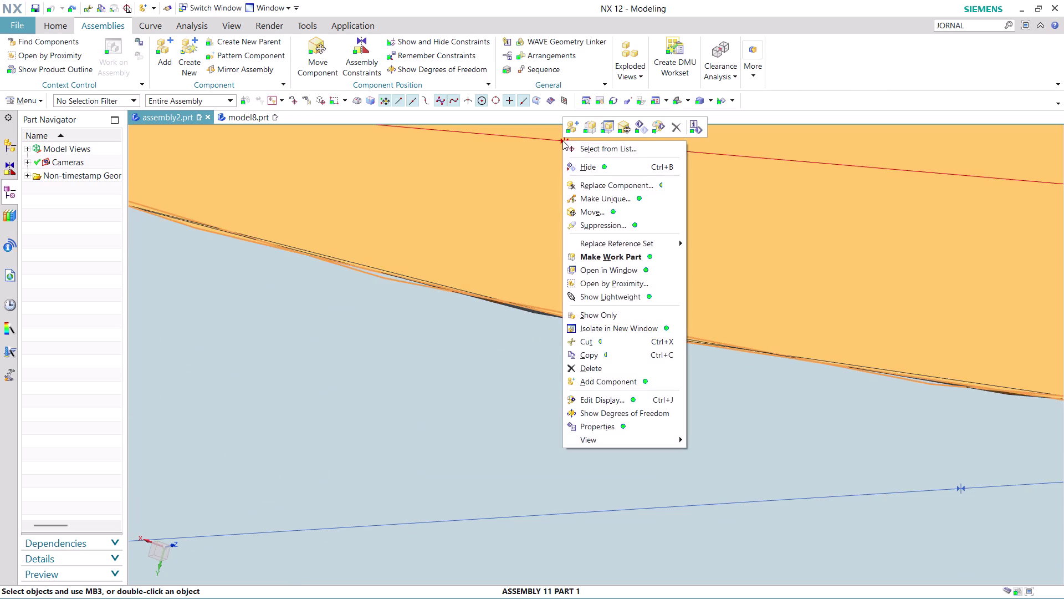
click(590, 364)
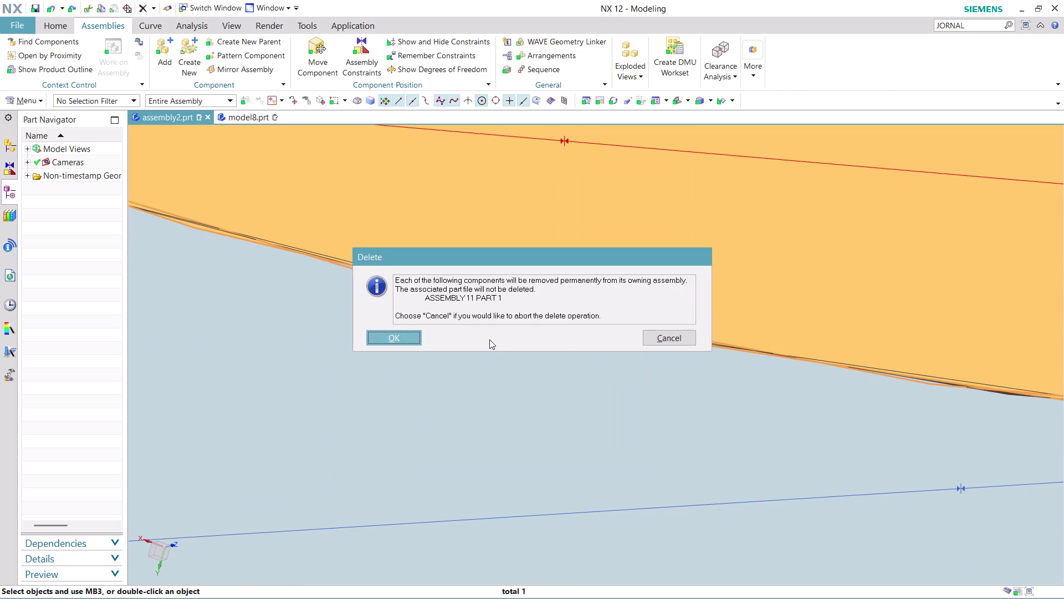
click(663, 345)
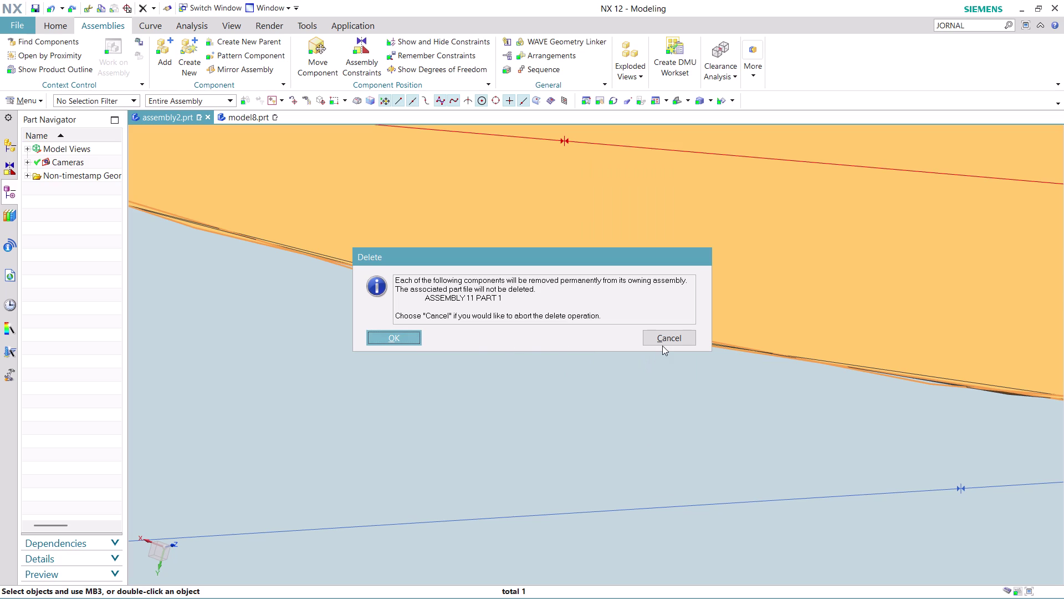
click(673, 338)
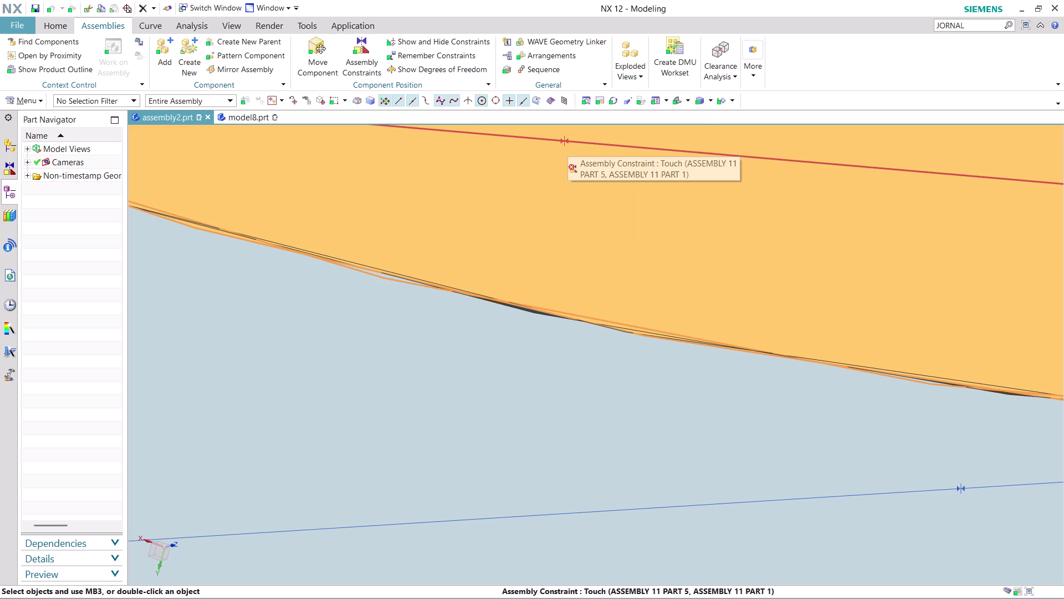
Try deleting the ring again, cancel, and reopen its shortcut menu.
right_click(567, 141)
click(606, 367)
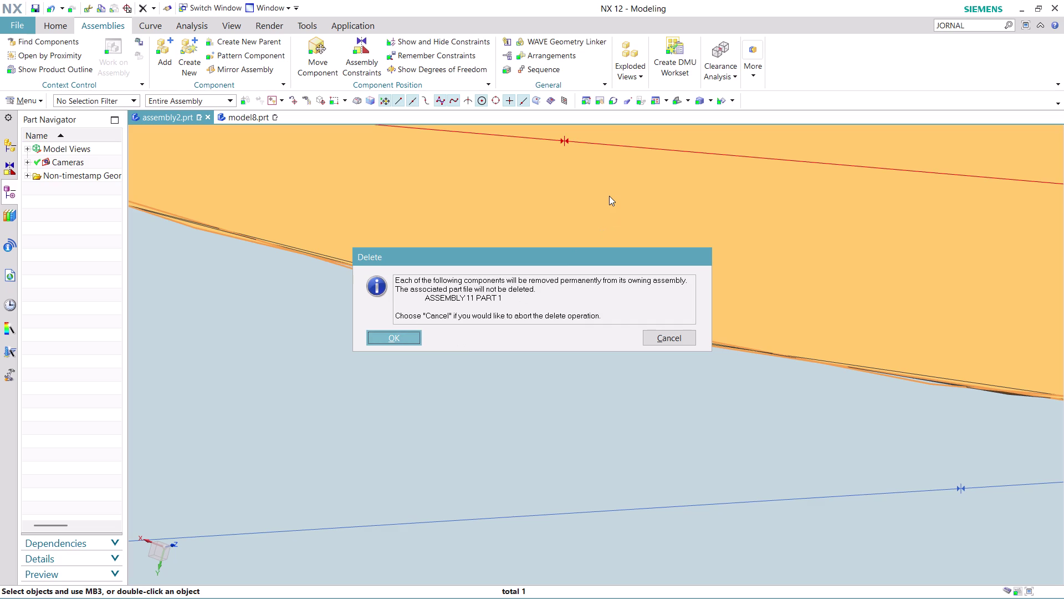
click(659, 343)
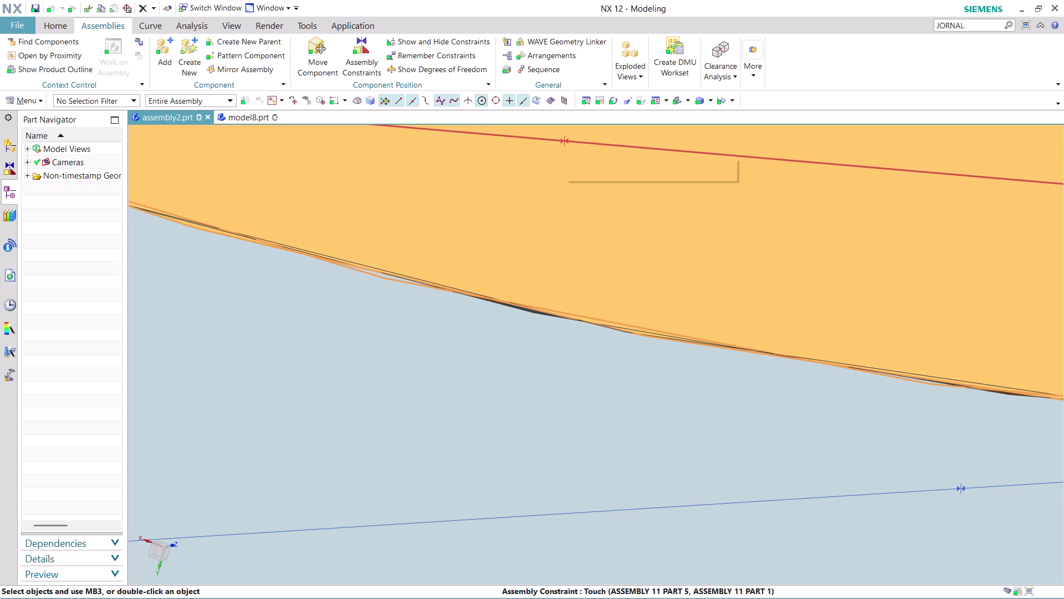
right_click(564, 143)
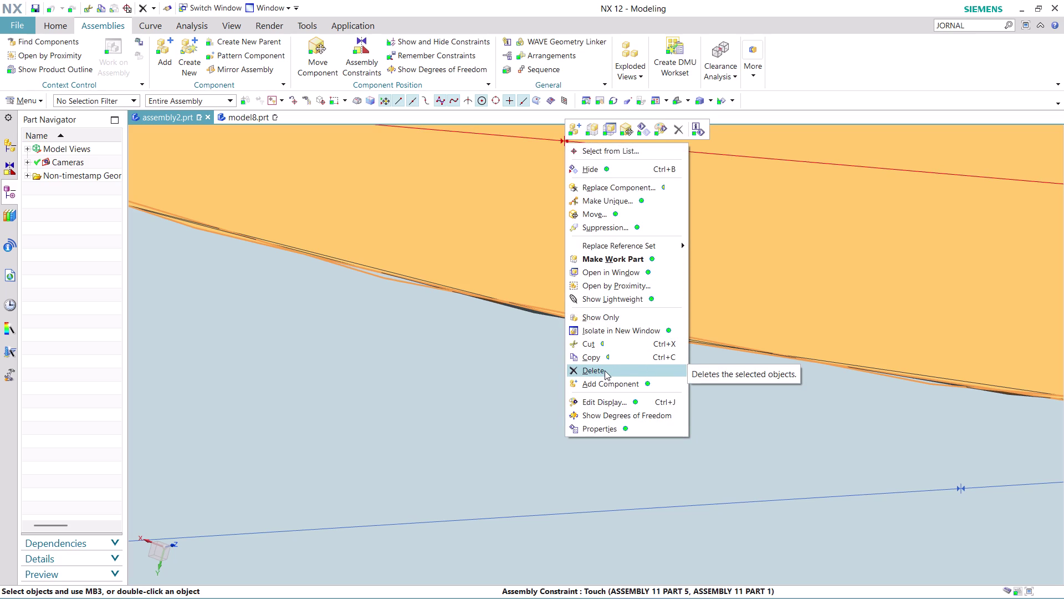
Delete the yellow ring component along with its assembly constraints.
click(604, 371)
click(392, 340)
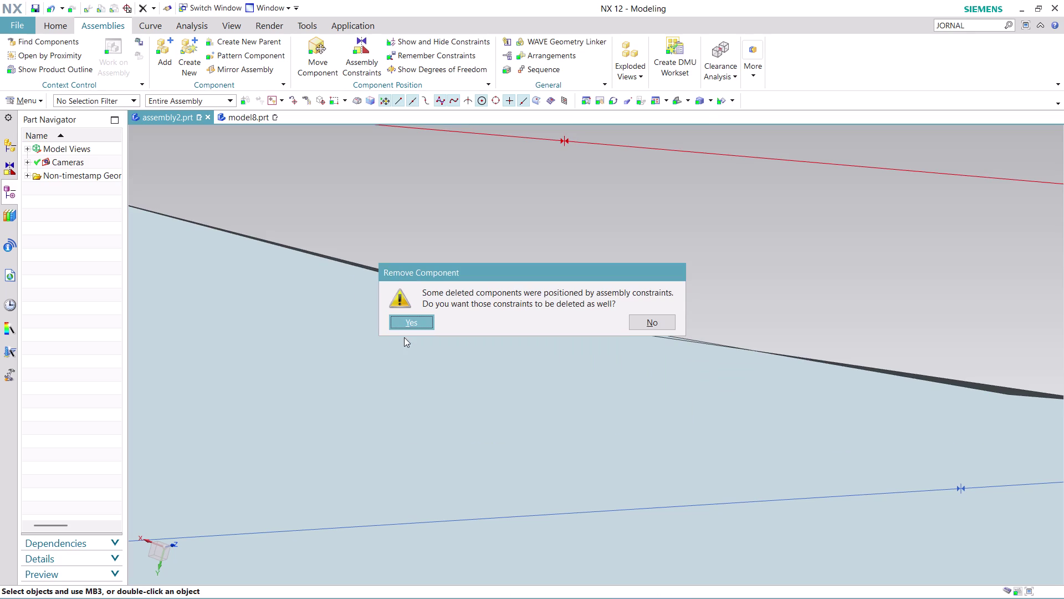
click(416, 316)
scroll(down, 3)
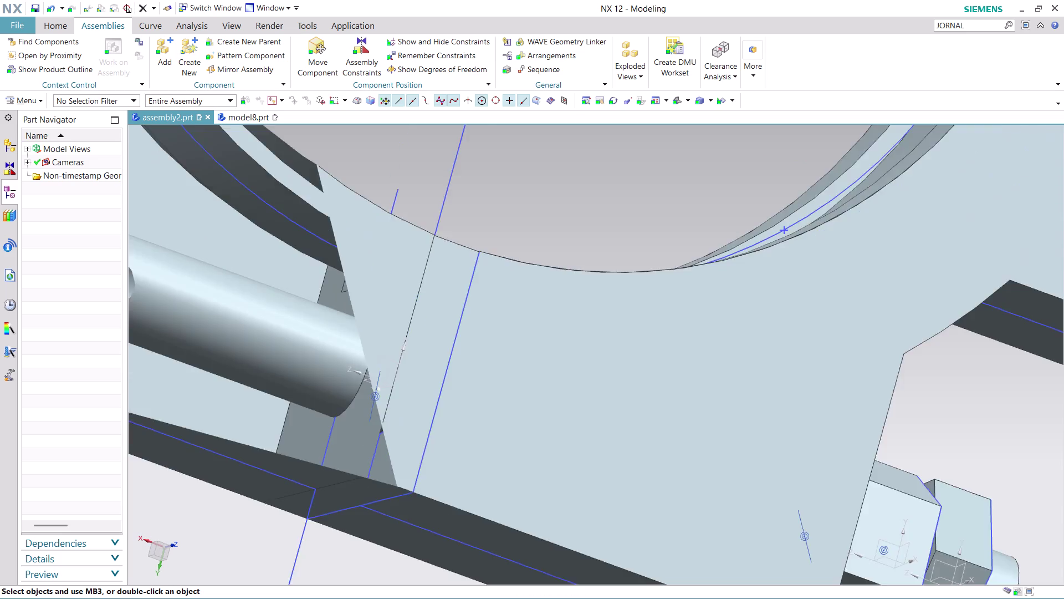
scroll(down, 3)
scroll(up, 3)
Orbit the view to inspect the fixture without the ring.
middle_drag(664, 175, 640, 152)
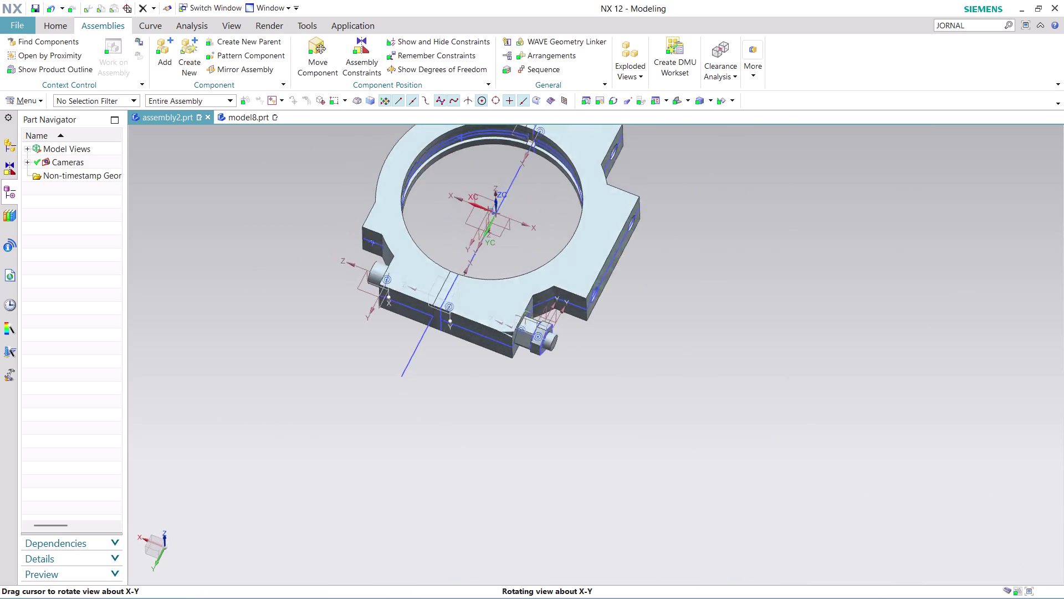
middle_drag(641, 152, 648, 112)
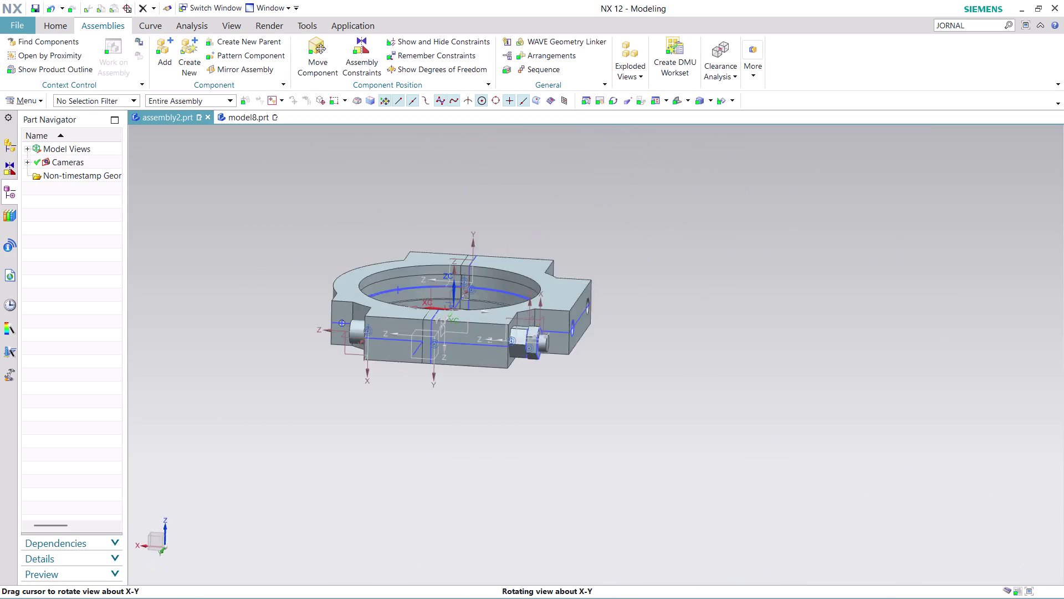
middle_drag(648, 113, 734, 115)
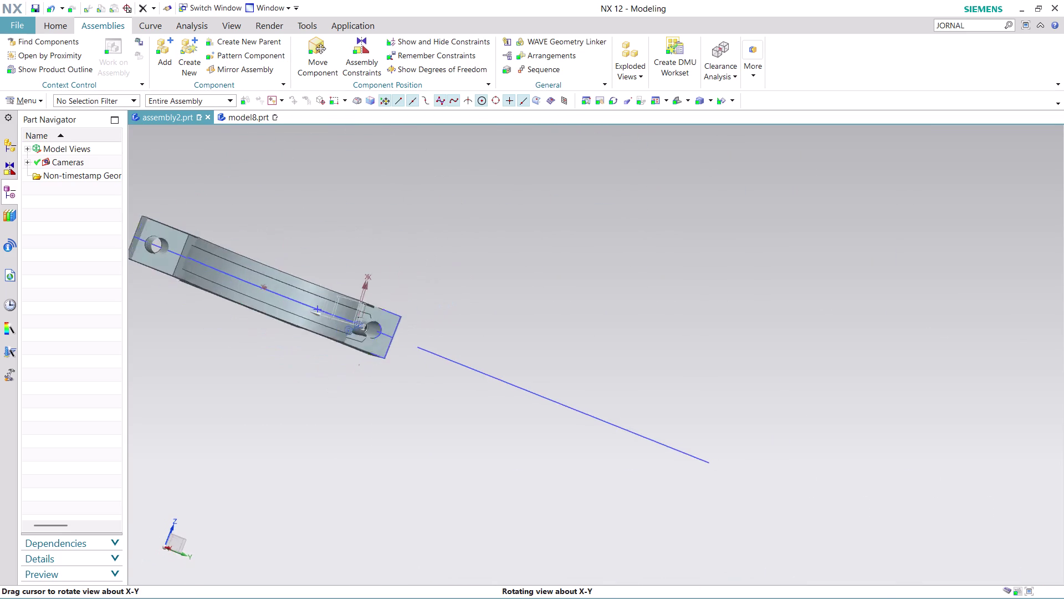
middle_drag(734, 114, 619, 216)
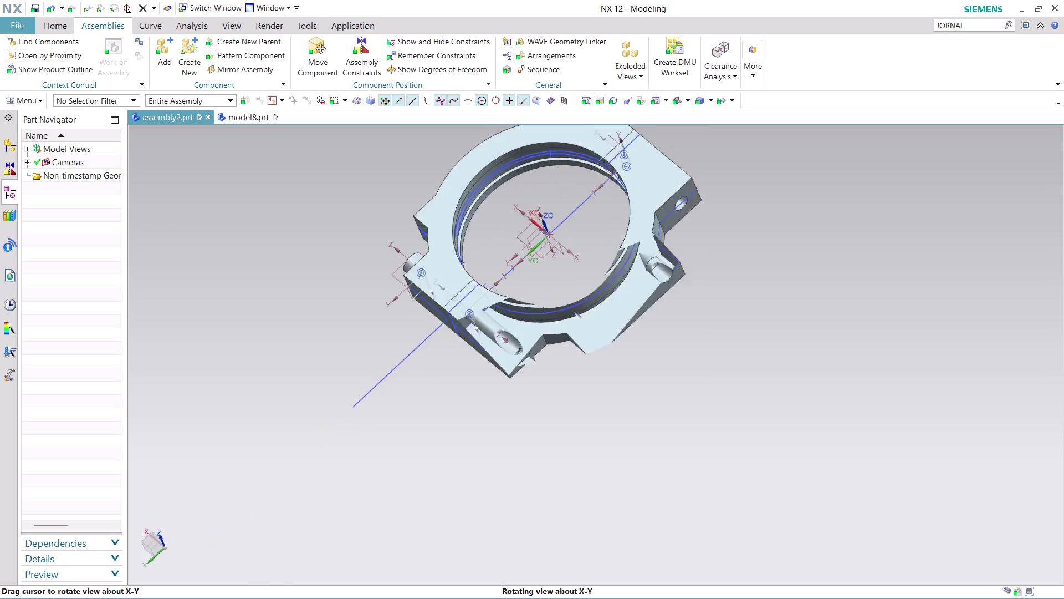
middle_drag(619, 216, 601, 210)
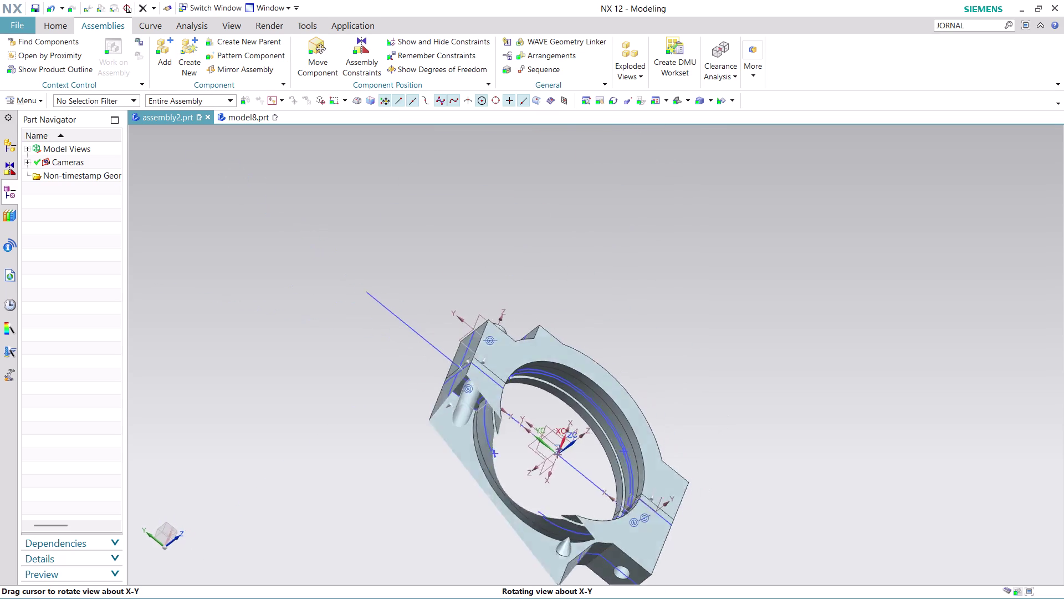
middle_drag(601, 209, 650, 301)
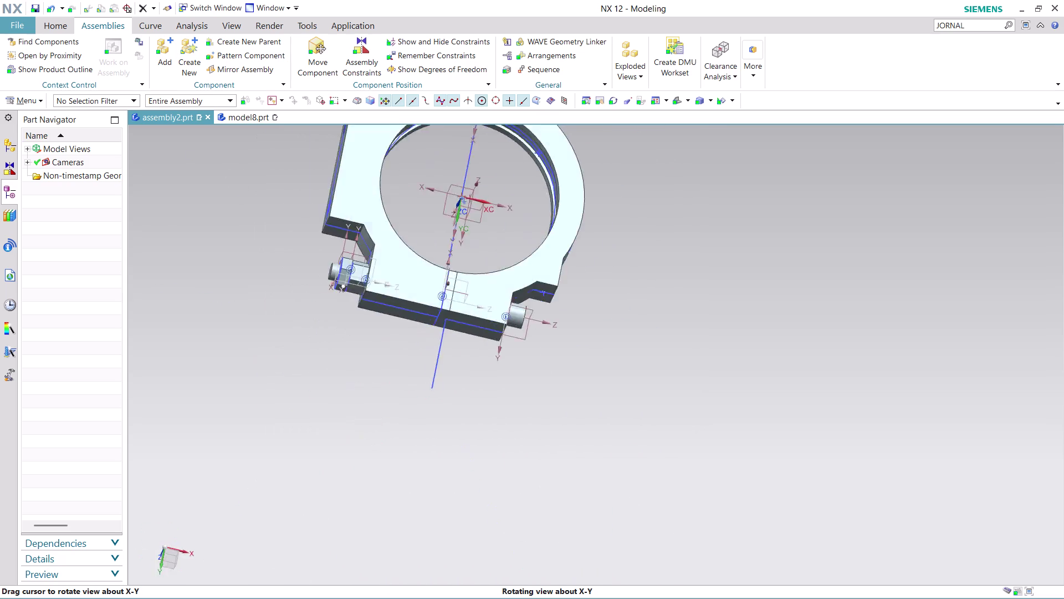
middle_drag(650, 301, 413, 290)
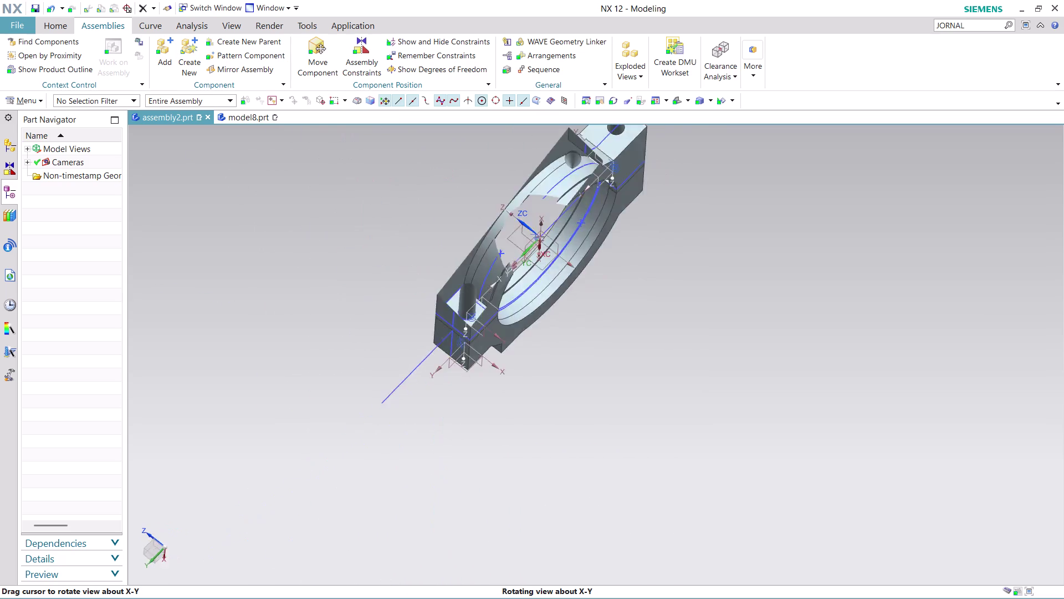
middle_drag(414, 289, 513, 273)
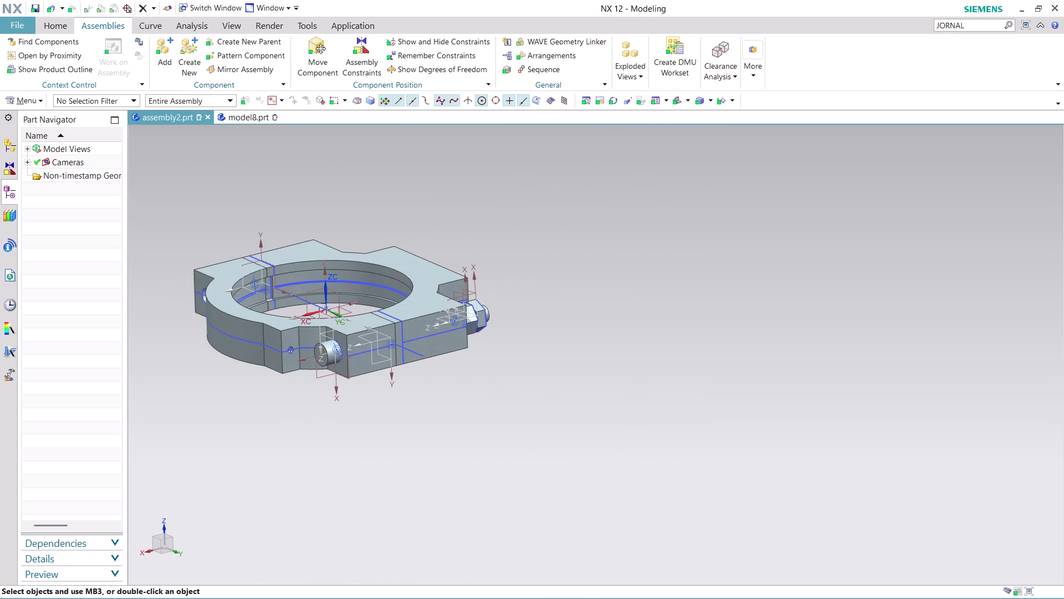
Undo nine times with Ctrl+Z until the yellow ring reappears.
key(ctrl+z)
key(ctrl+z)
key(ctrl+z)
key(ctrl+z)
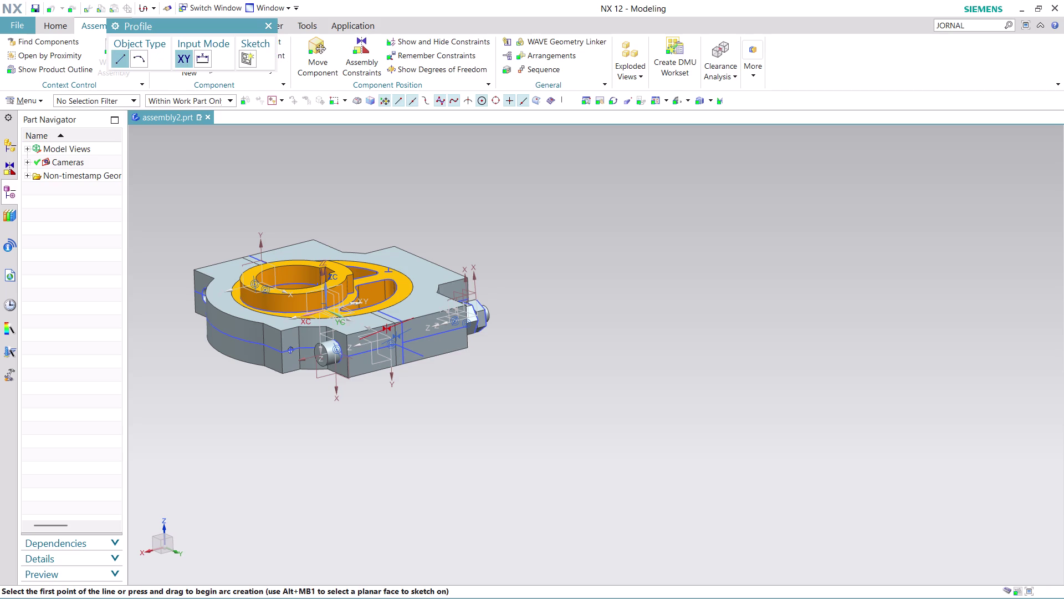
key(ctrl+z)
key(ctrl+z)
key(ctrl+z)
key(ctrl+z)
key(ctrl+z)
key(ctrl+z)
key(ctrl+z)
key(ctrl+z)
key(ctrl+z)
key(ctrl+z)
key(ctrl+z)
scroll(up, 3)
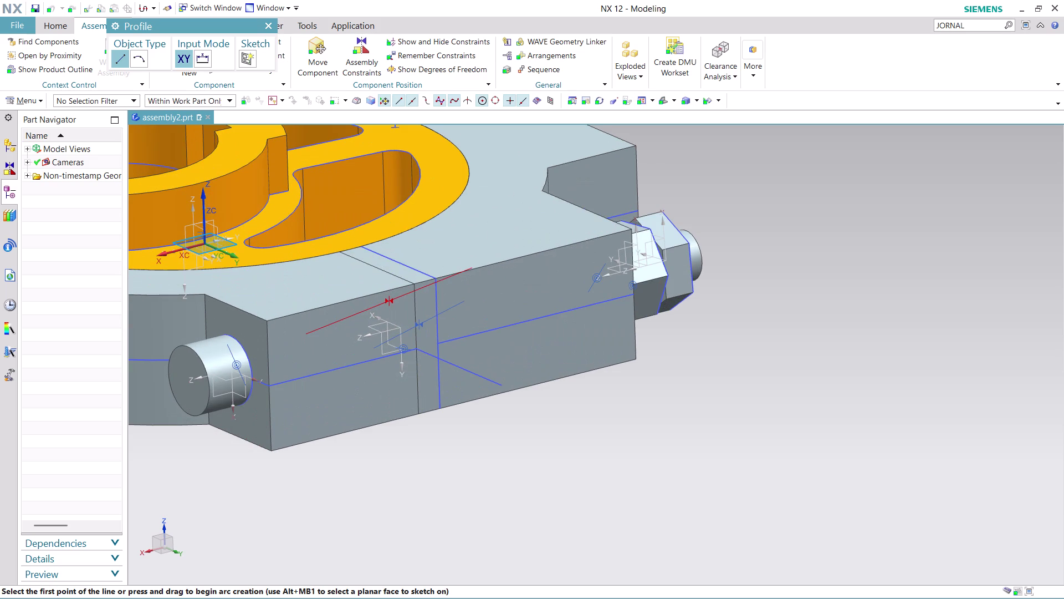
click(389, 300)
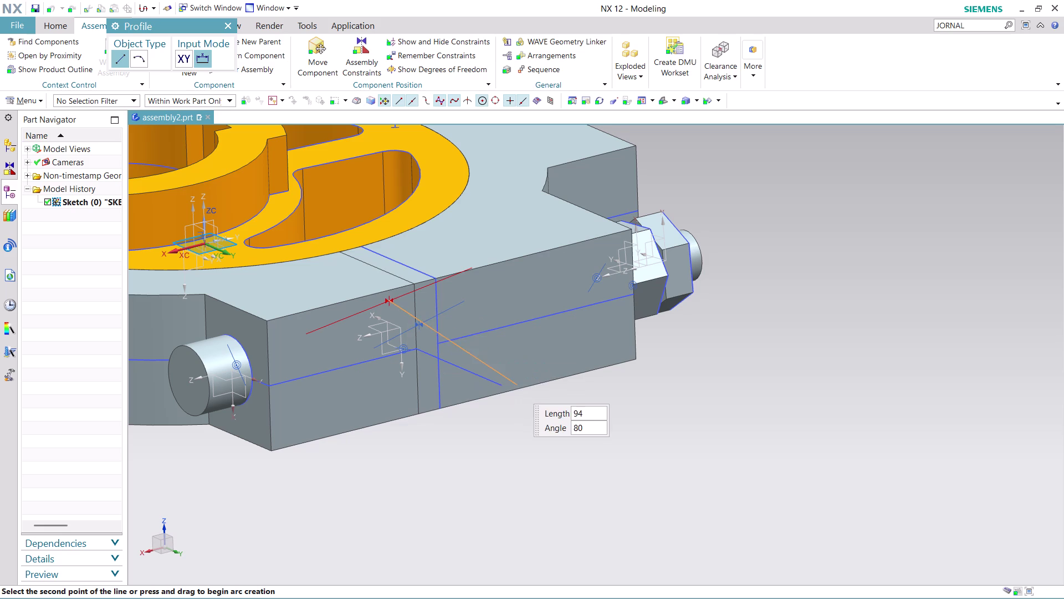
key(Escape)
key(Escape)
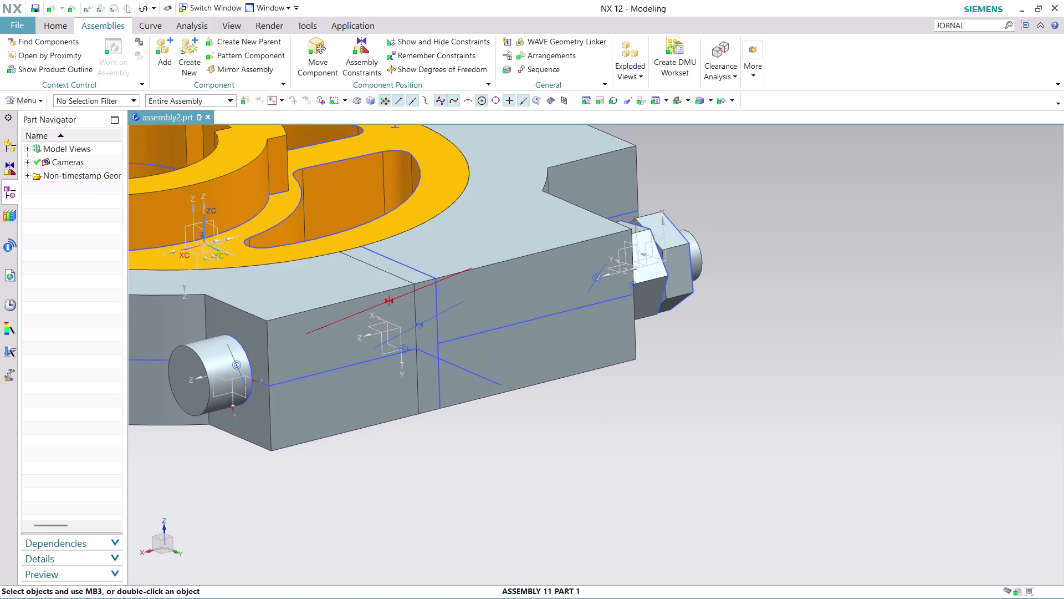
Orbit around the fixture assembly, then begin File > Close to open Close Part.
scroll(up, 3)
scroll(down, 3)
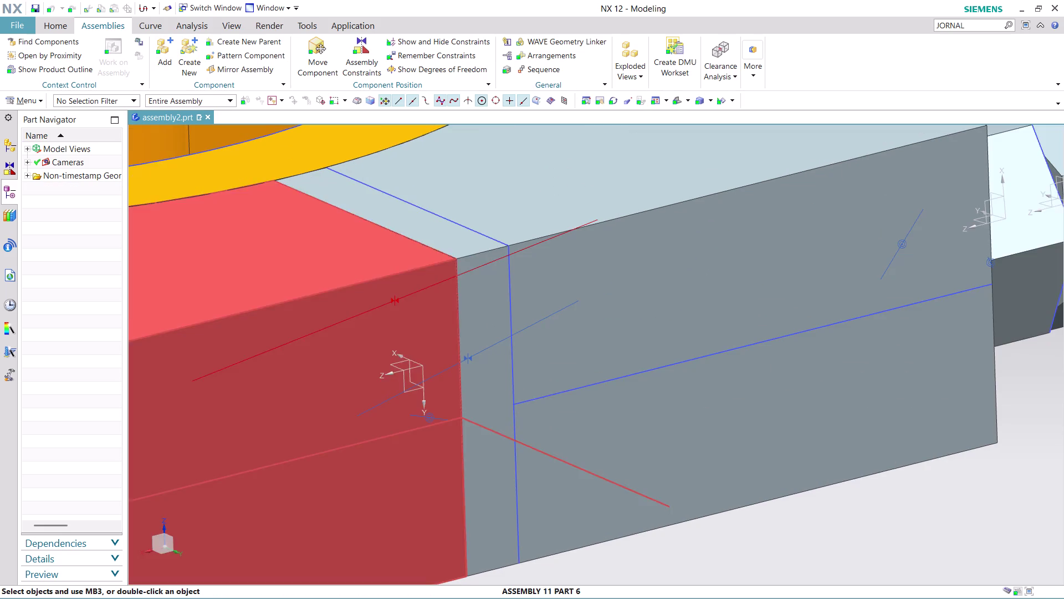
middle_drag(423, 220, 592, 279)
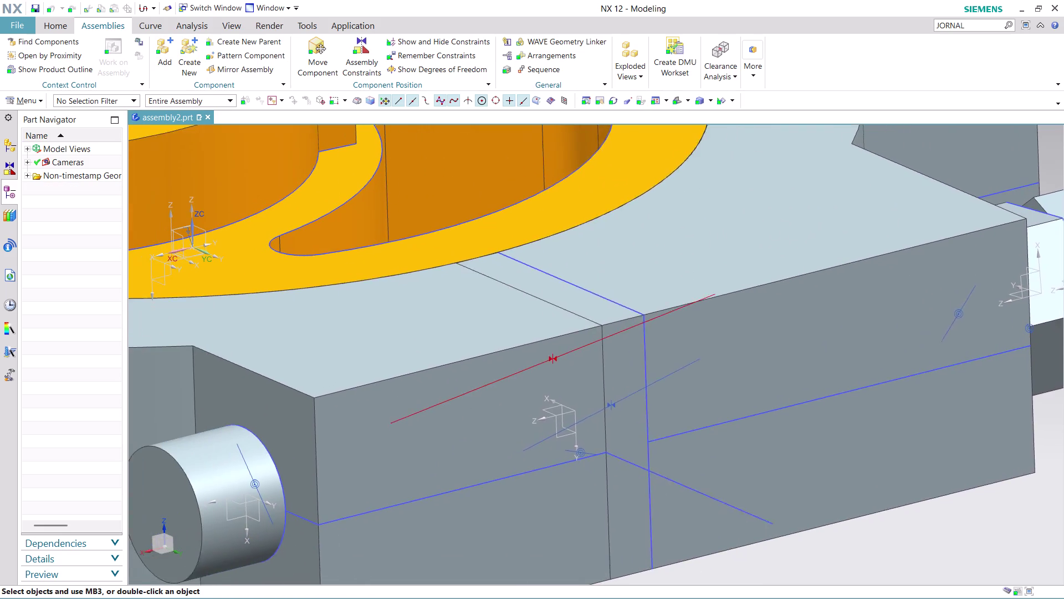
middle_drag(592, 279, 623, 264)
scroll(down, 3)
middle_drag(872, 364, 763, 378)
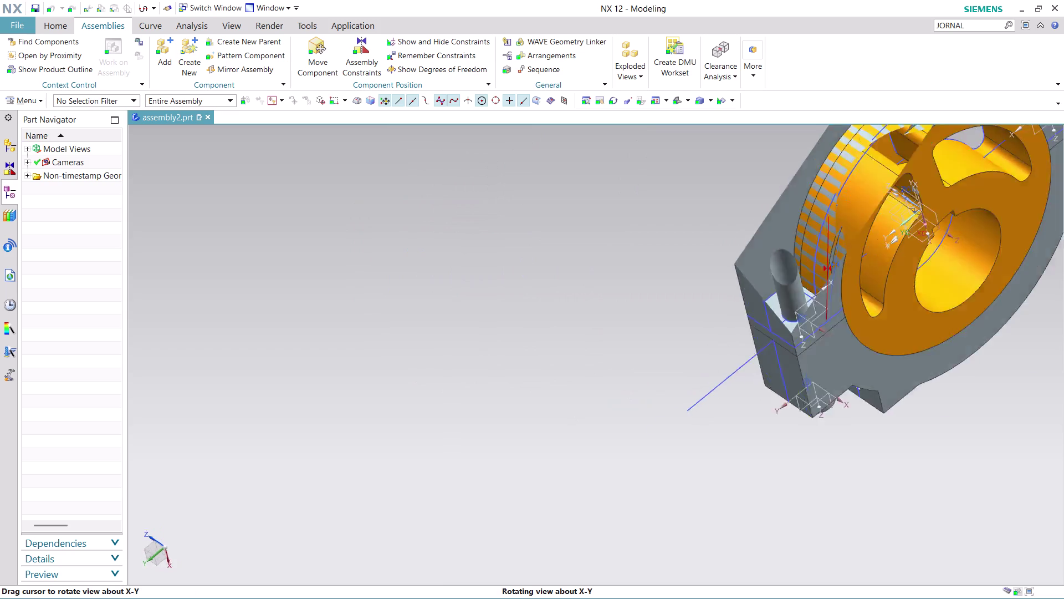
middle_drag(763, 378, 750, 357)
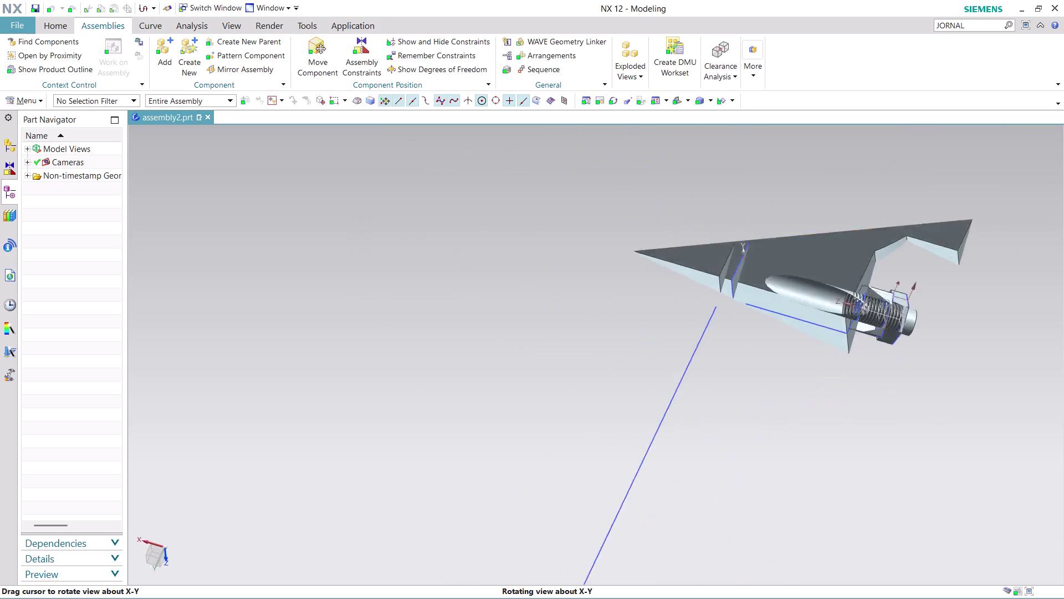
middle_drag(750, 357, 647, 409)
scroll(down, 3)
scroll(down, 3)
scroll(up, 3)
click(207, 115)
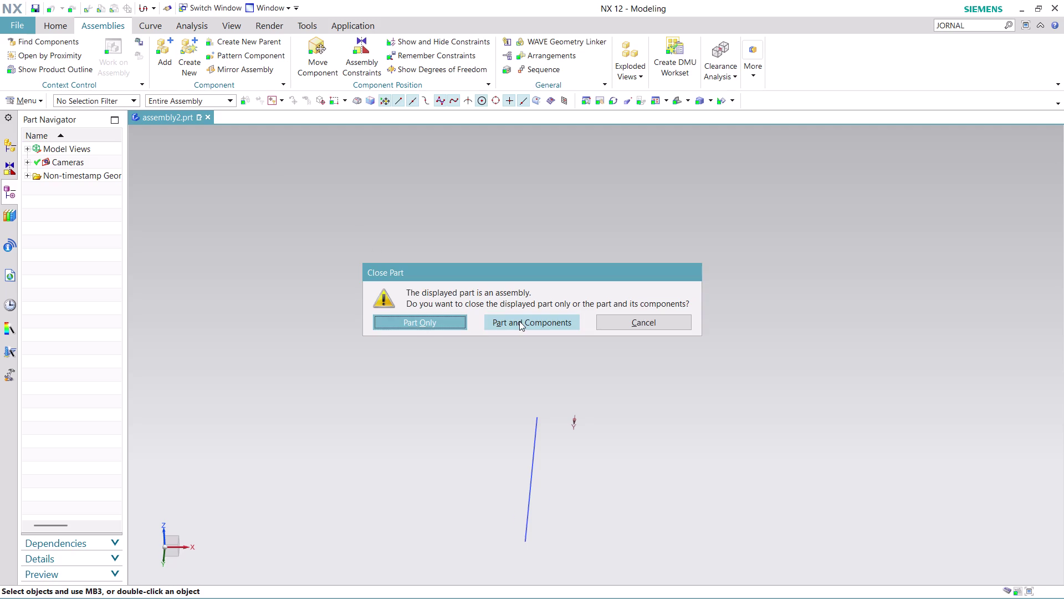
Close the fixture assembly as Part and Components, choosing No - Close to discard changes.
click(637, 329)
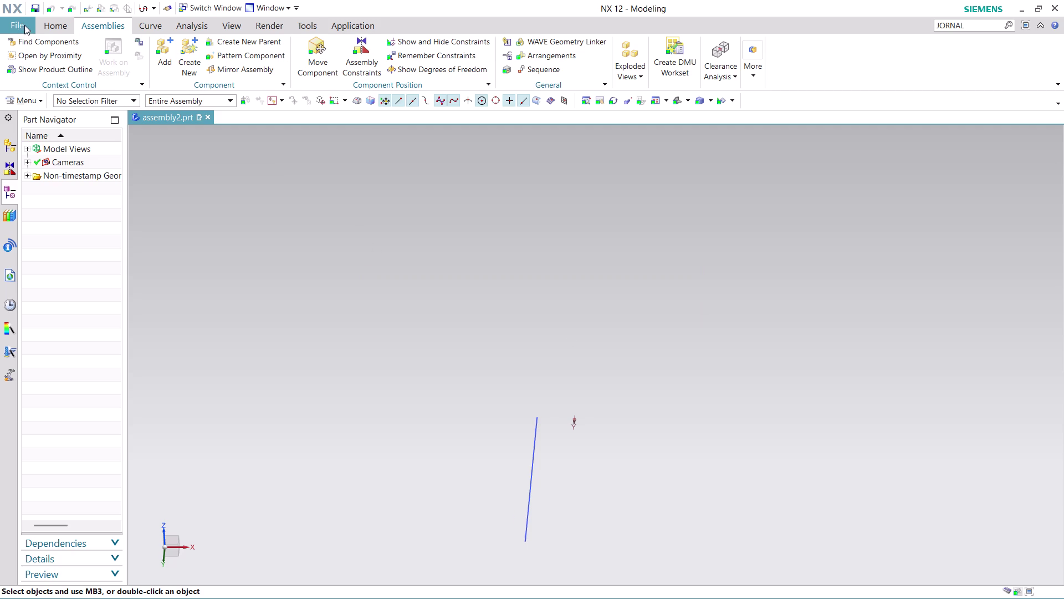
click(210, 117)
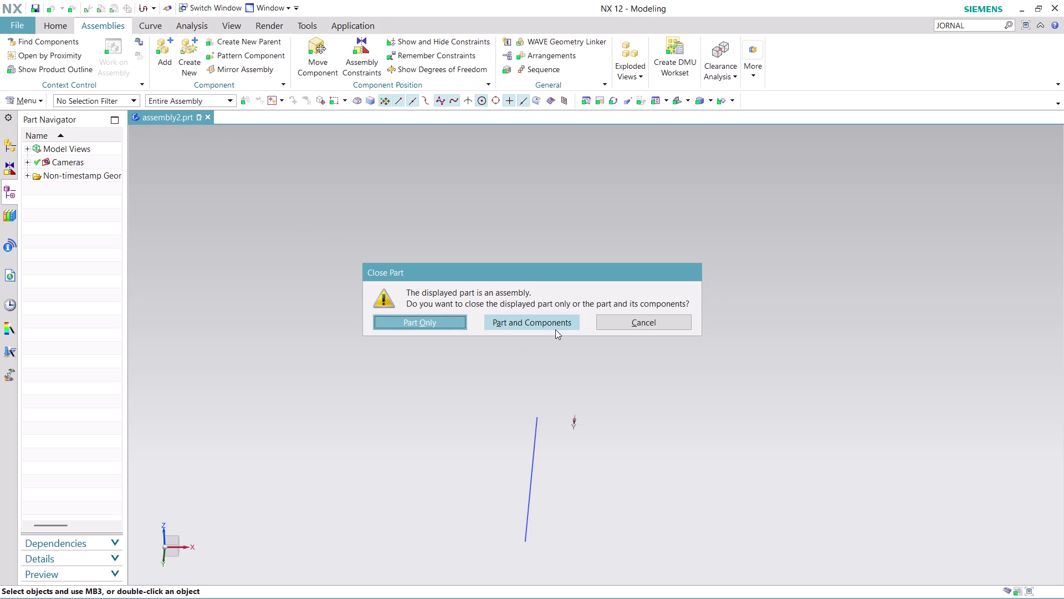
click(556, 329)
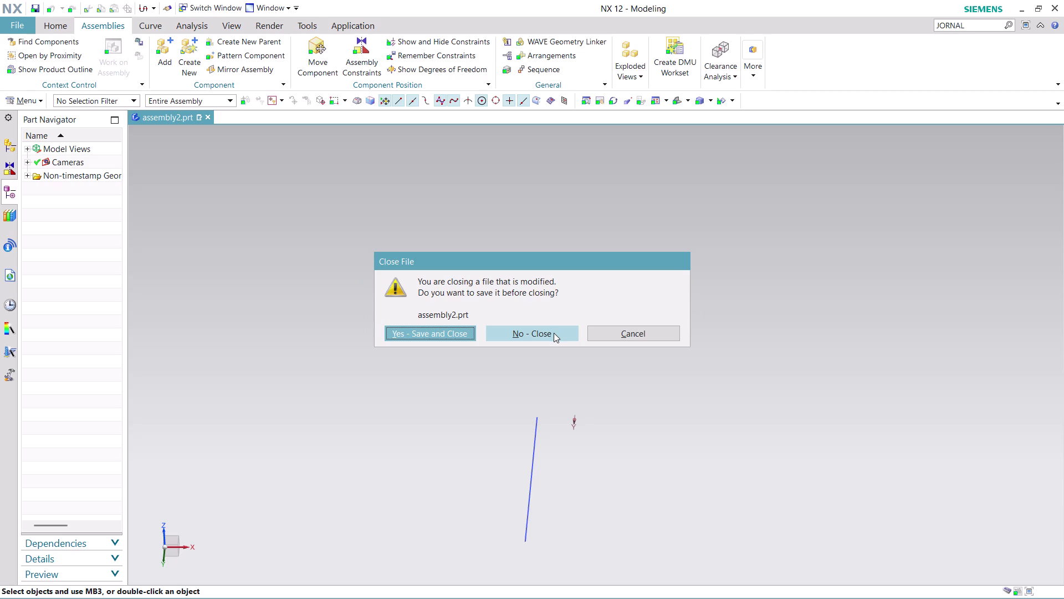
click(554, 333)
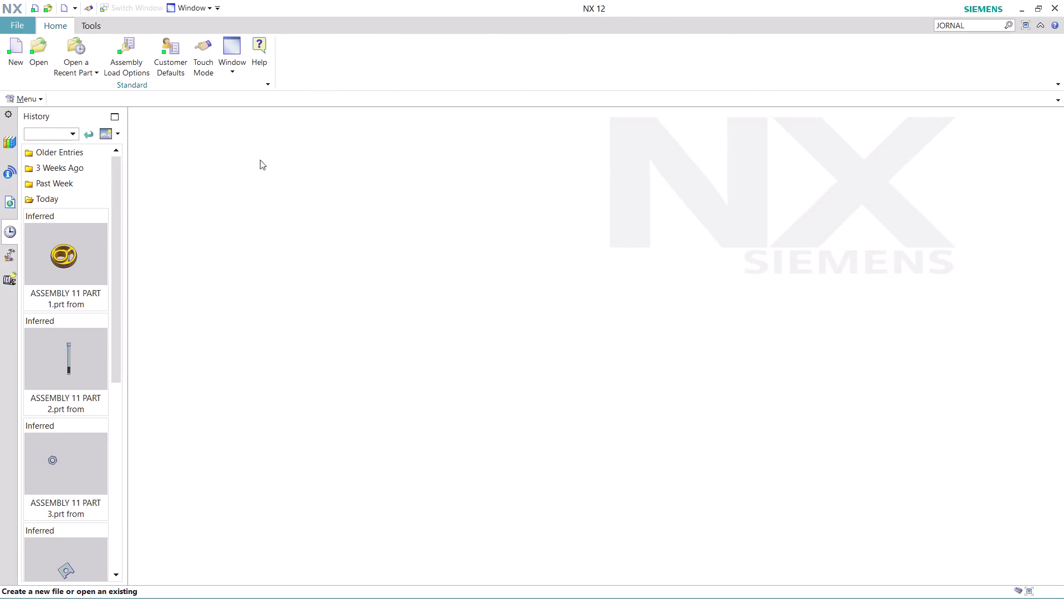